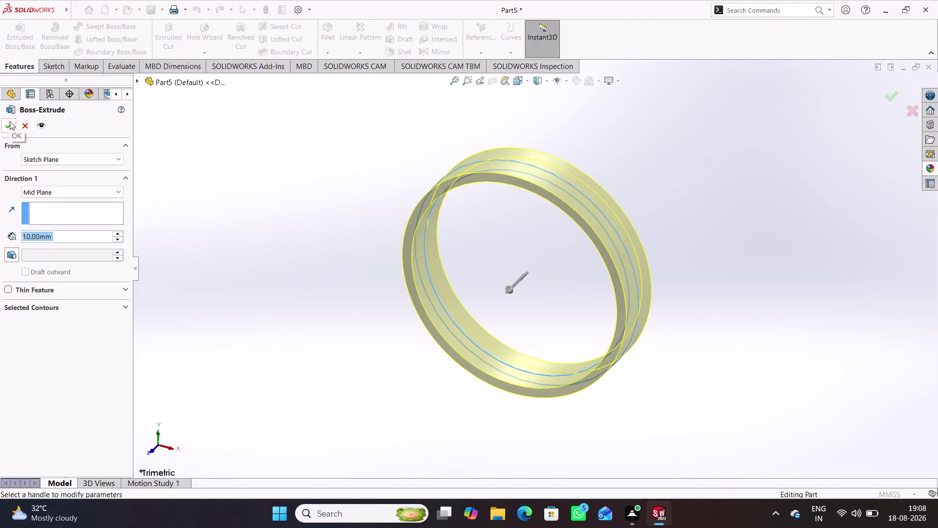
Confirm the ring's boss-extrusion and orbit to view the result.
key(3)
key(Return)
key(Return)
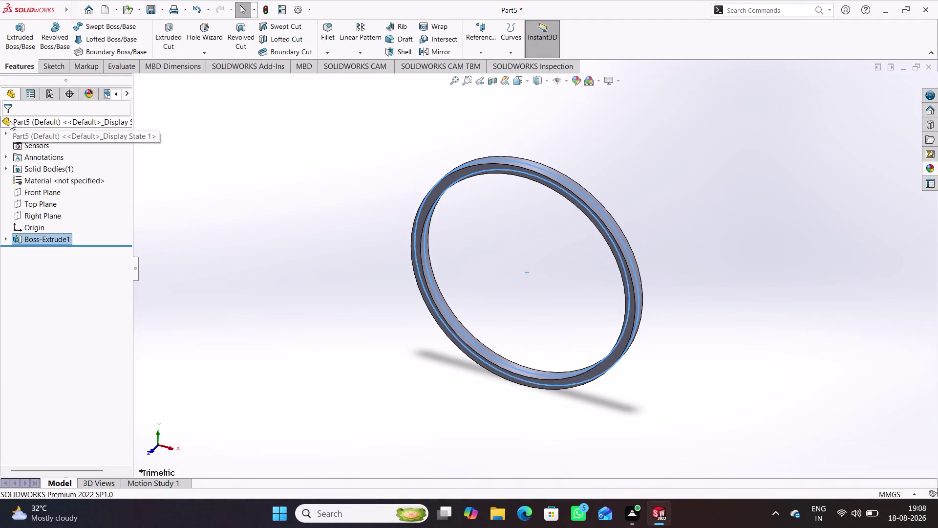
click(292, 178)
middle_drag(326, 232, 479, 195)
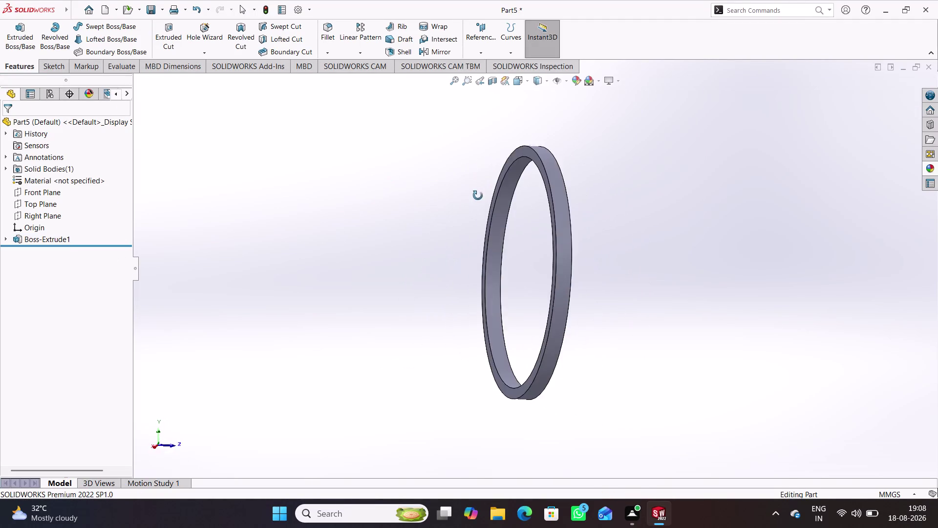
middle_drag(478, 195, 425, 220)
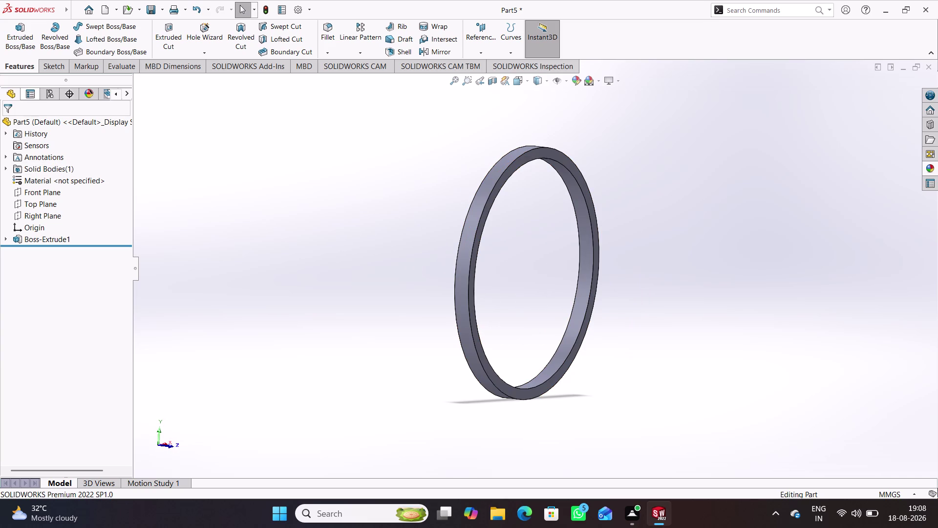
Assign Plain Carbon Steel from the Steel library as the ring's material.
click(43, 180)
right_click(48, 182)
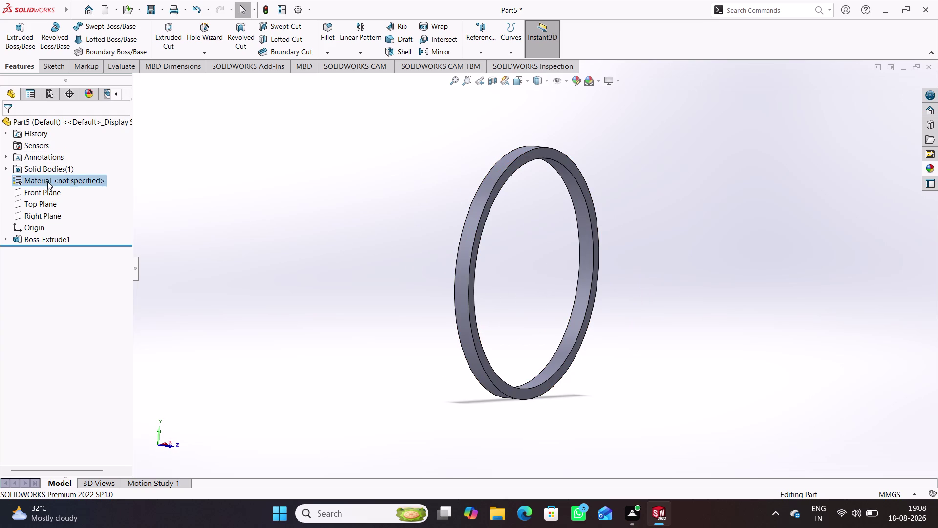
click(82, 187)
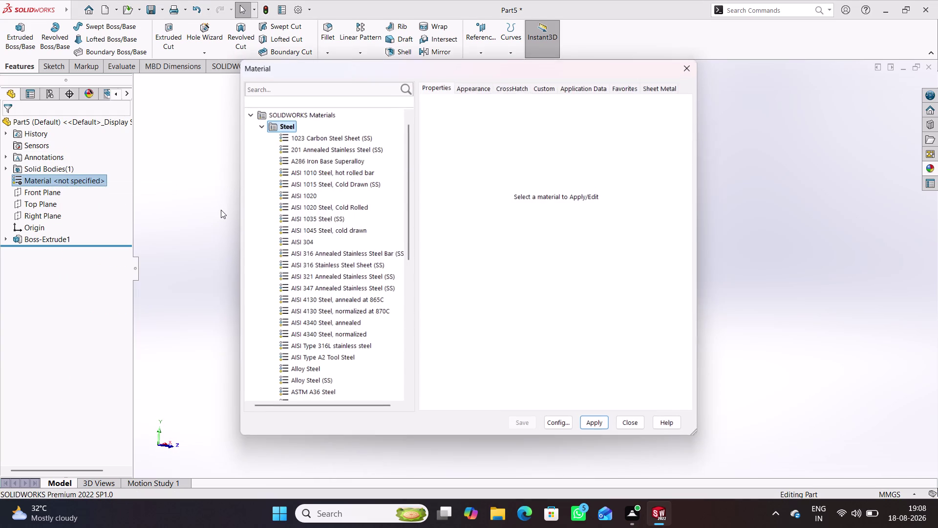
scroll(down, 3)
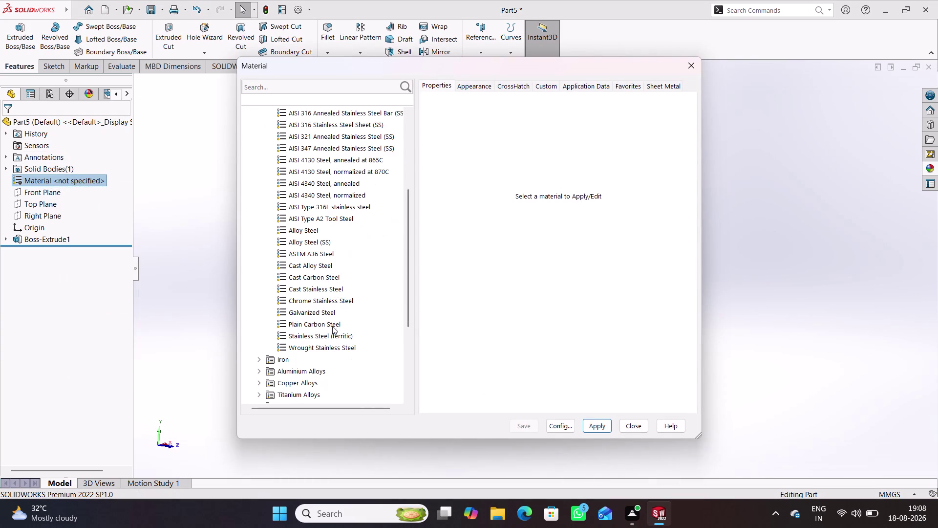
click(331, 325)
click(601, 428)
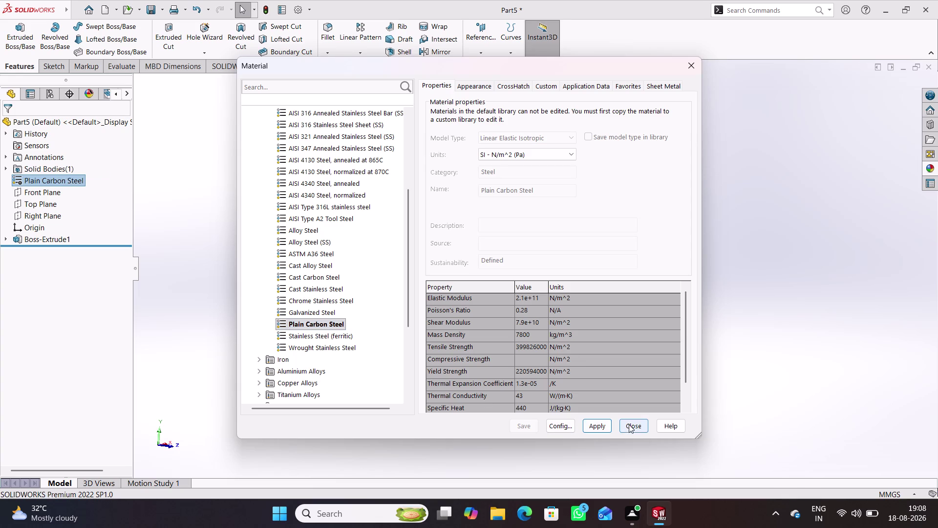
click(629, 424)
middle_drag(579, 404, 410, 348)
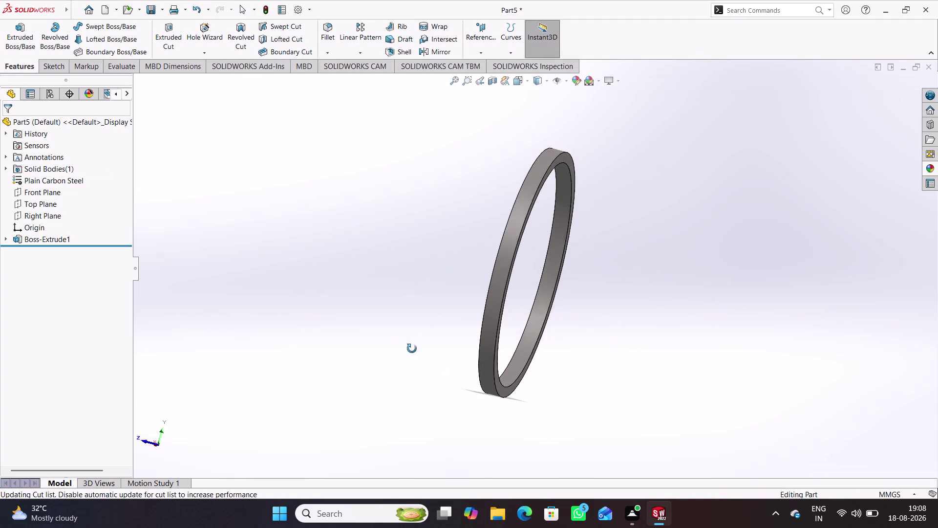
middle_drag(410, 348, 414, 349)
click(581, 85)
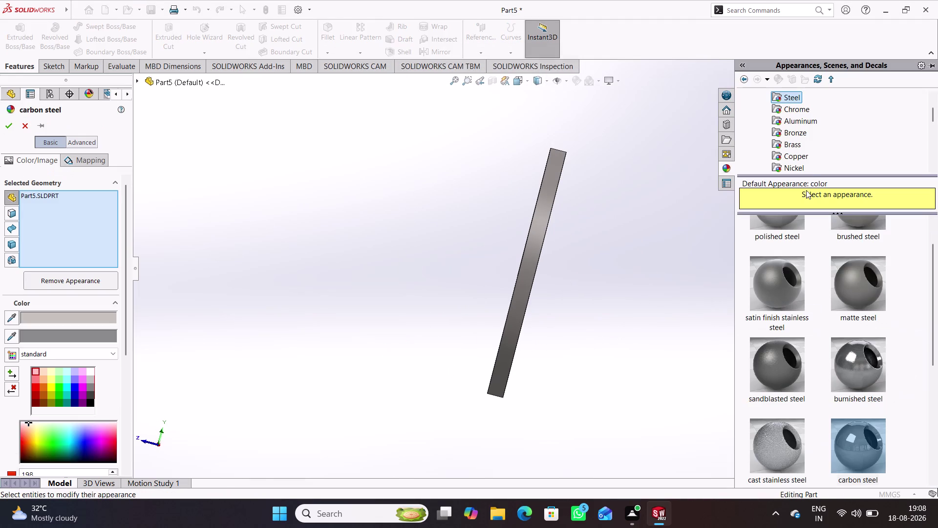
Drag the polished nickel appearance from Metal > Nickel onto the ring and confirm it.
click(800, 163)
drag(778, 237, 777, 240)
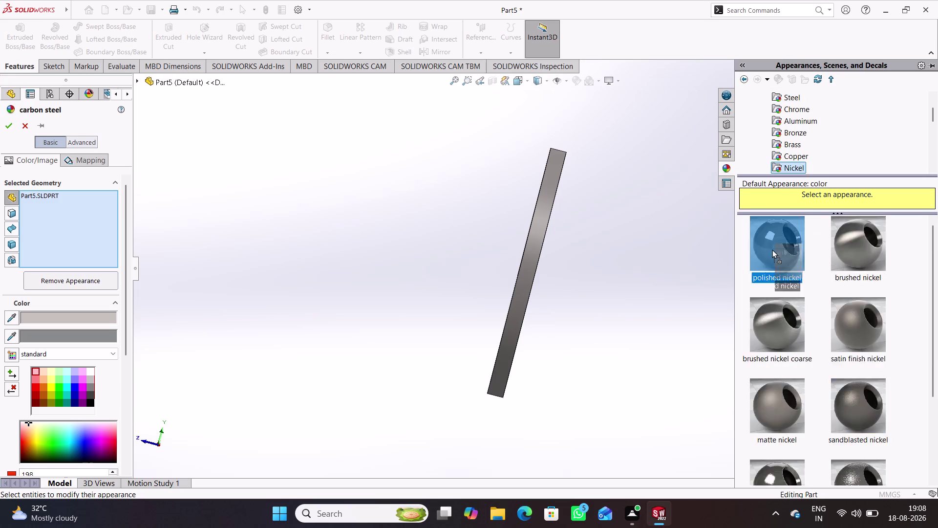
drag(778, 241, 556, 220)
middle_drag(587, 281, 501, 260)
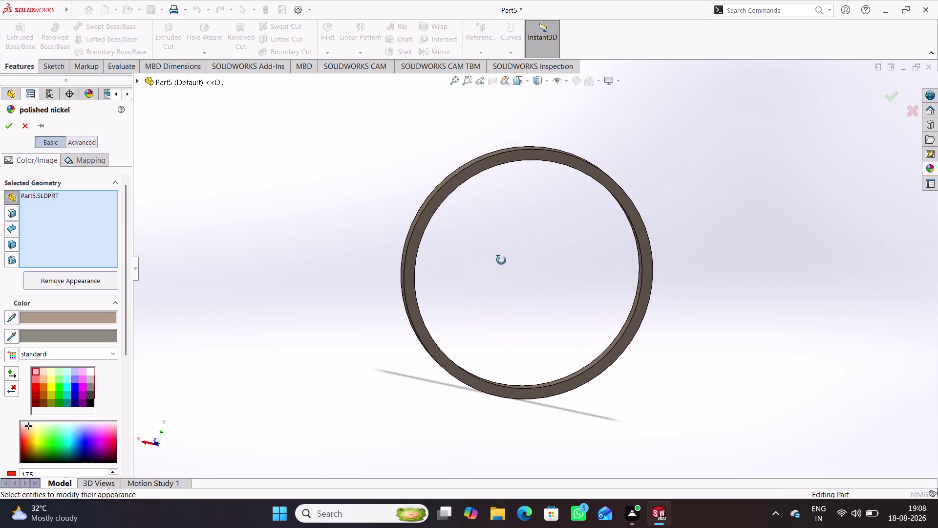
middle_drag(501, 260, 498, 267)
click(7, 129)
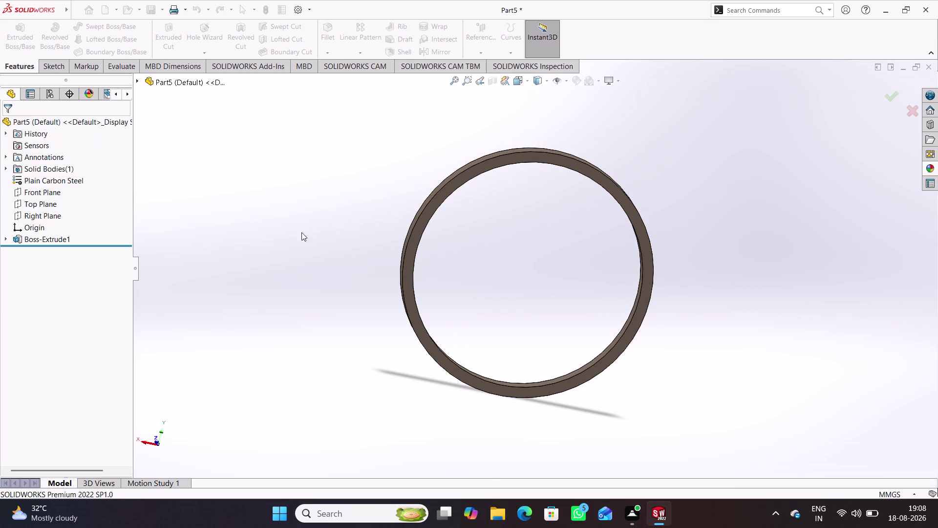
middle_drag(375, 286, 447, 346)
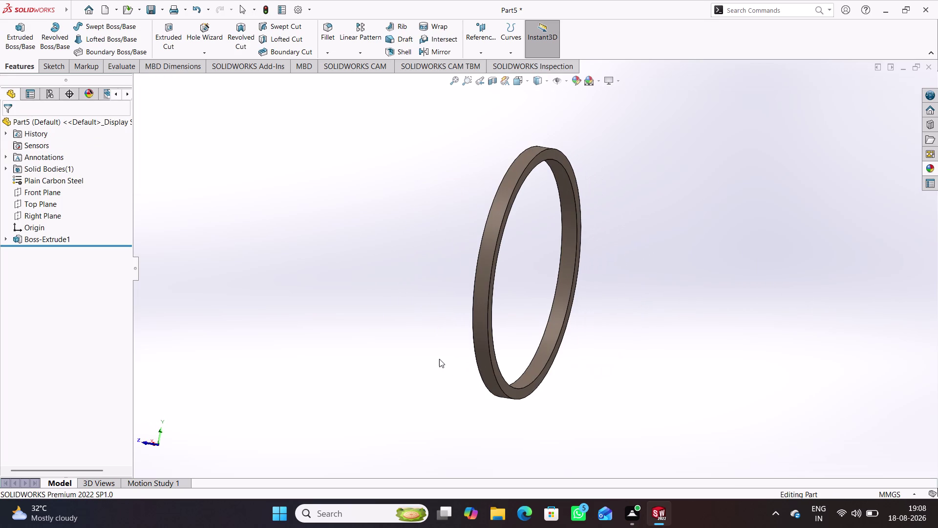
click(439, 359)
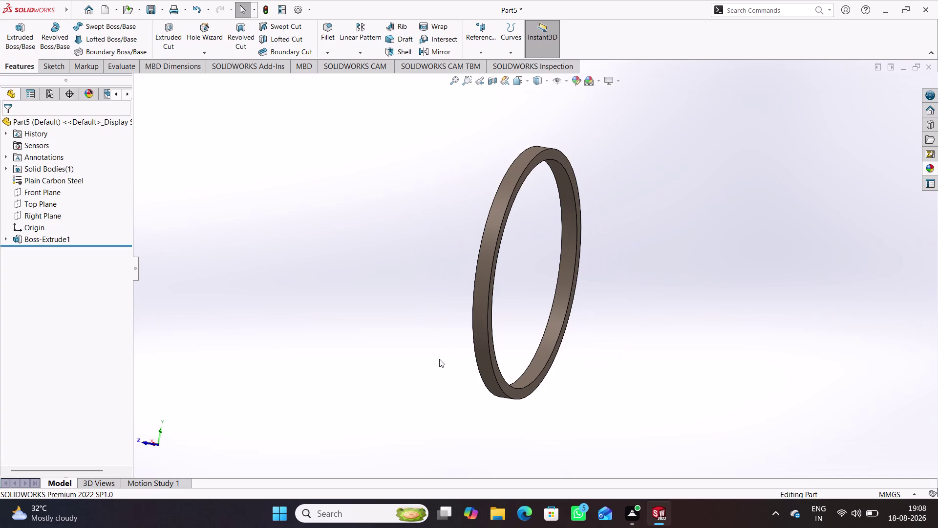
key(ctrl+s)
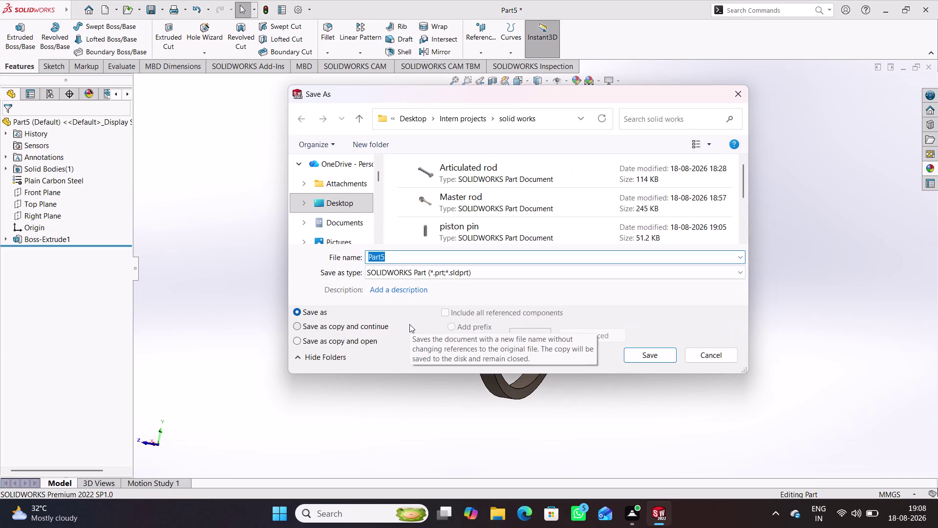
Save the ring as 'piston ring', then create a new Part document.
text(p)
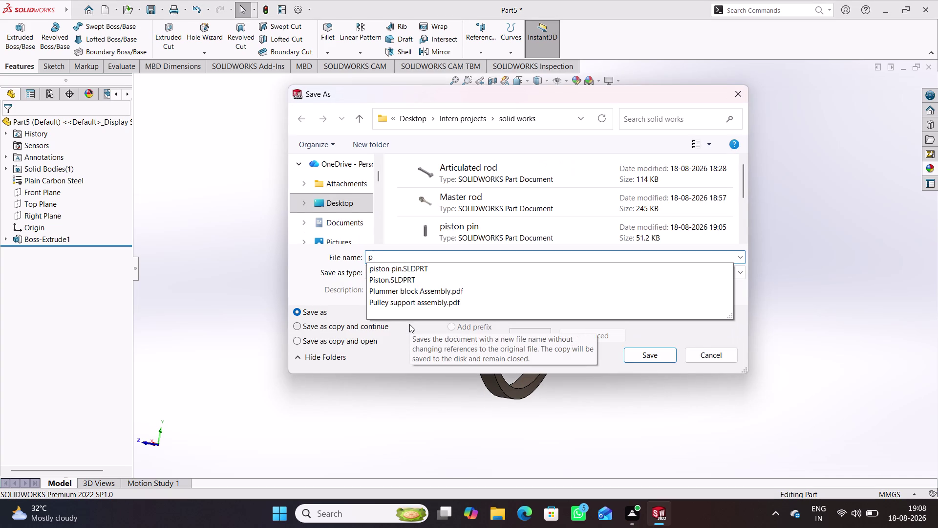
text(iston)
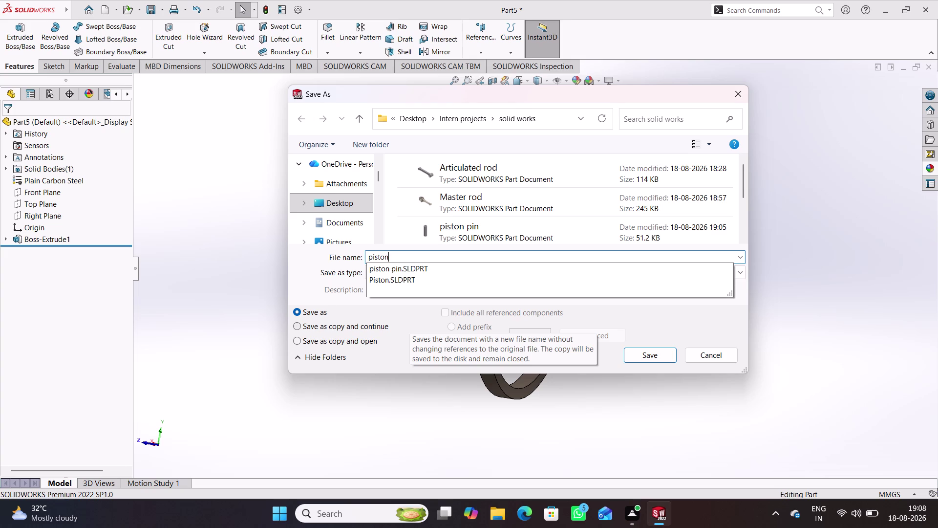
key(space)
text(ring)
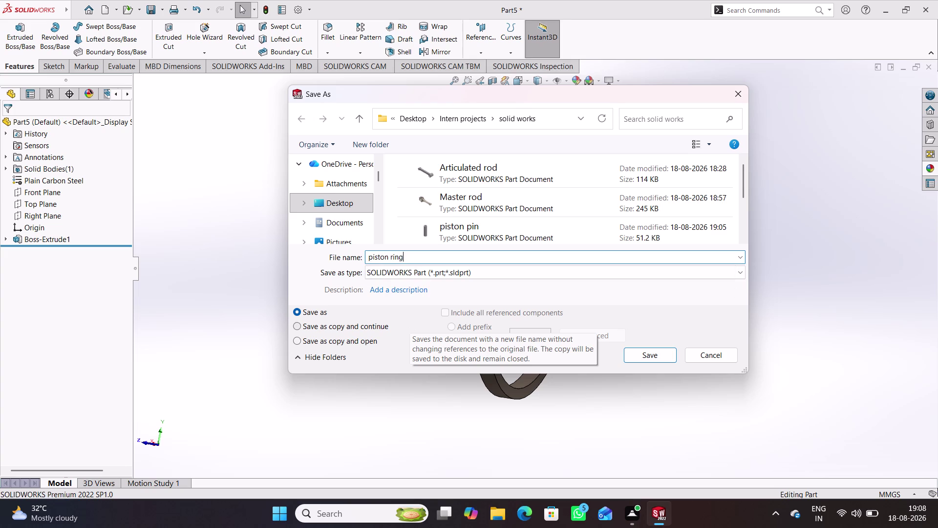
key(Return)
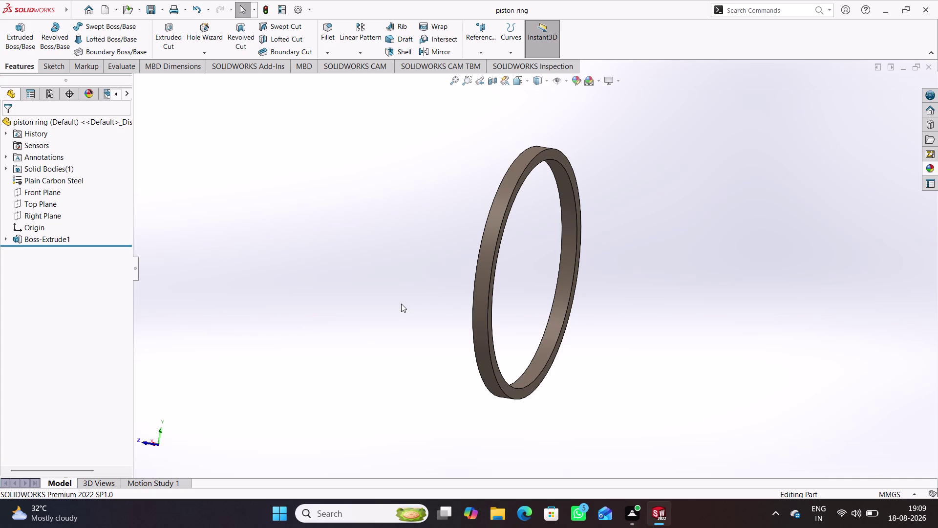
key(ctrl+n)
key(Return)
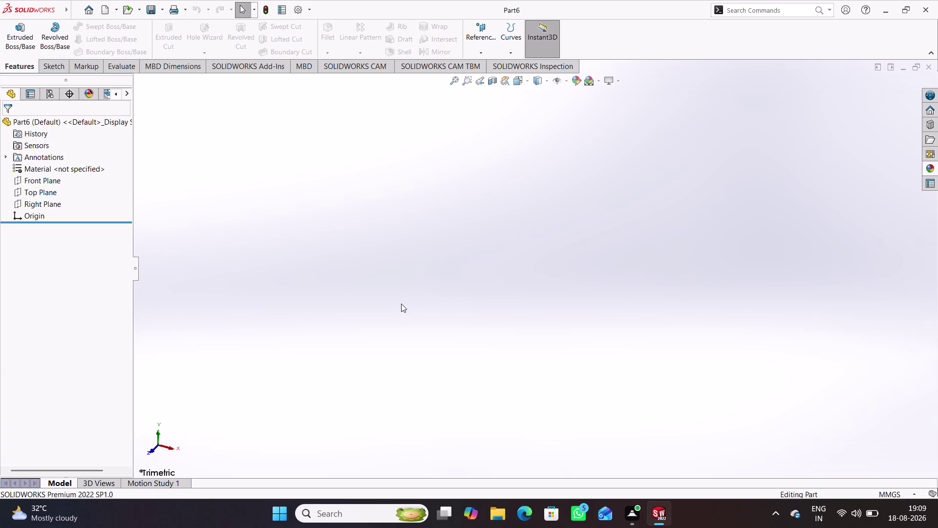
Sketch on the Front Plane and draw a vertical centerline up from the origin.
click(58, 179)
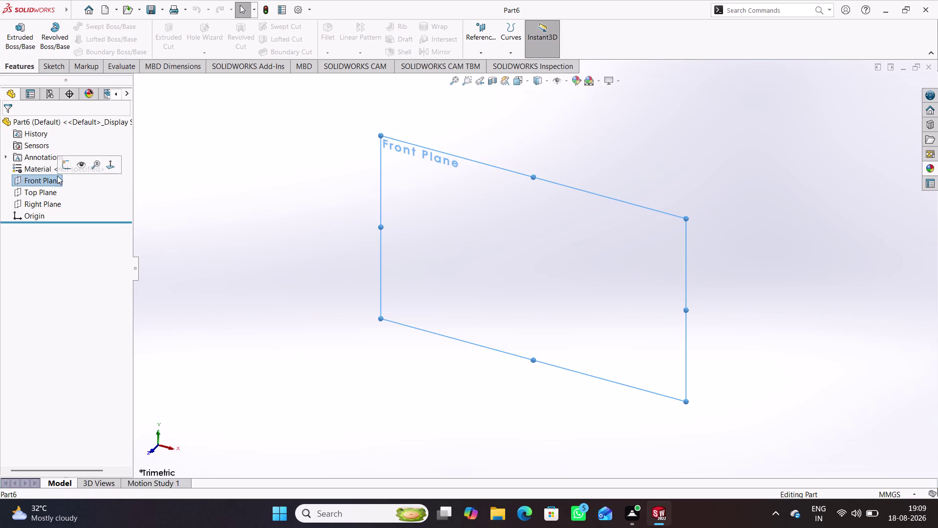
click(65, 166)
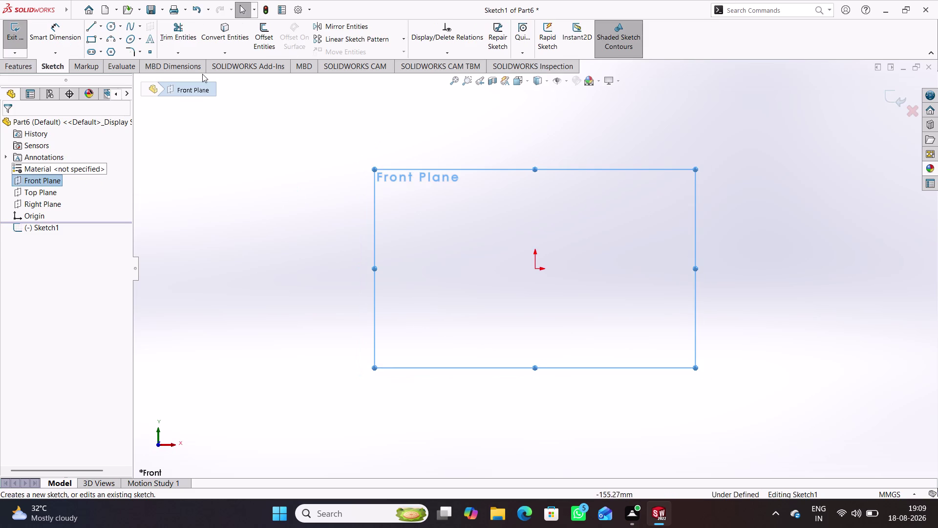
click(99, 27)
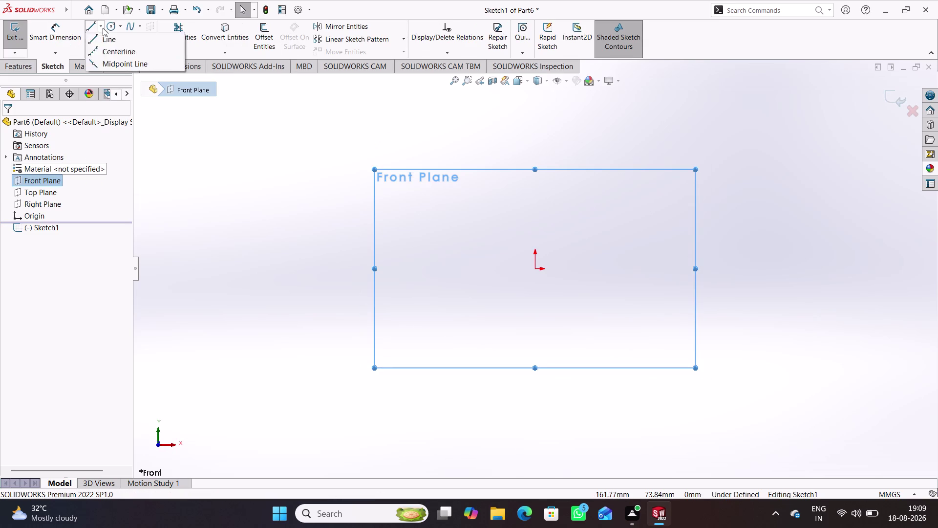
click(110, 52)
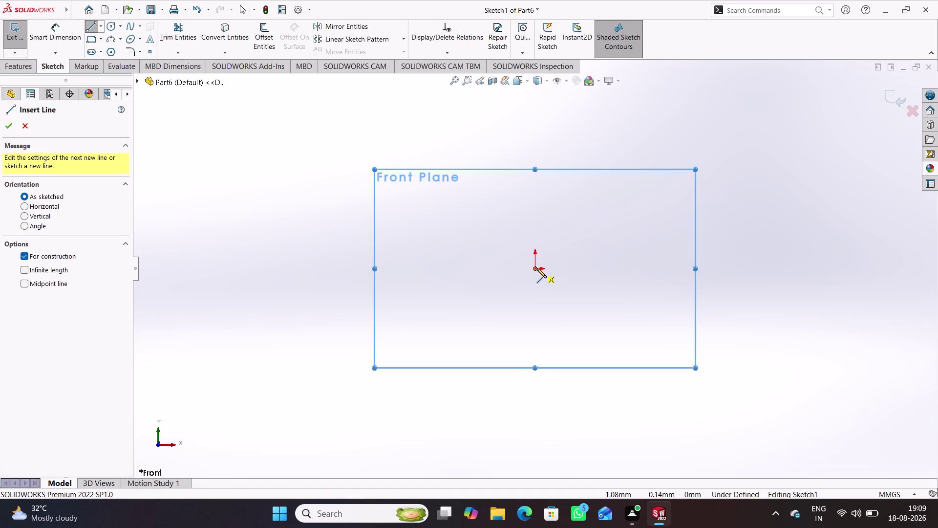
click(537, 268)
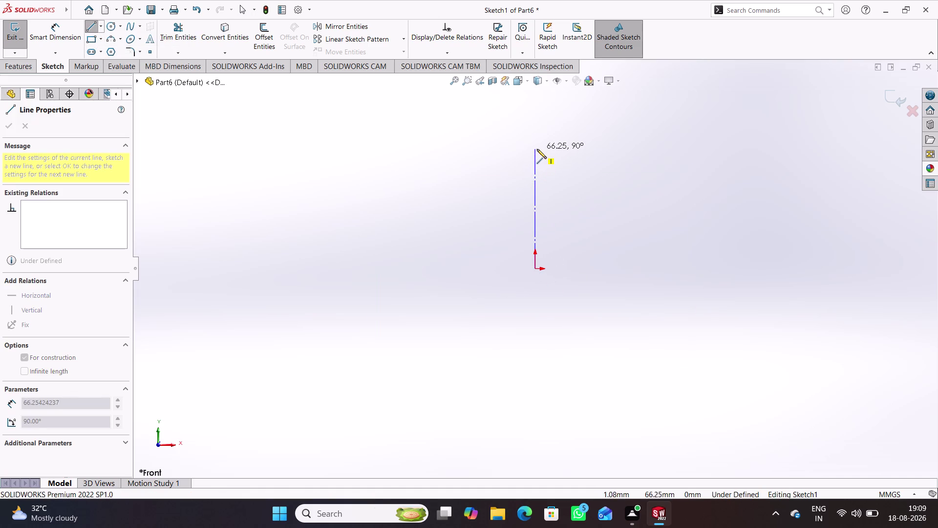
click(537, 149)
right_click(458, 200)
click(490, 208)
Decline the low-memory warning with No and reselect the Line tool options.
click(232, 148)
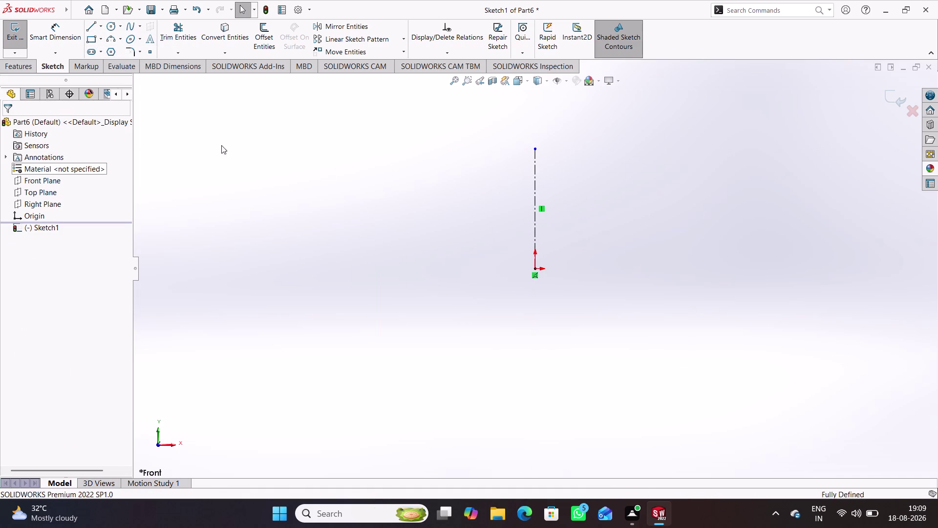
click(90, 28)
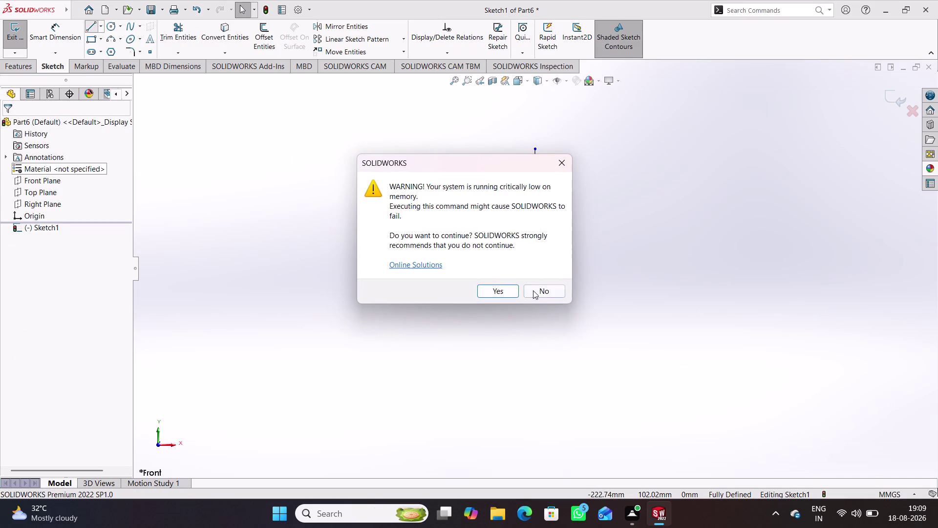
click(516, 290)
click(536, 267)
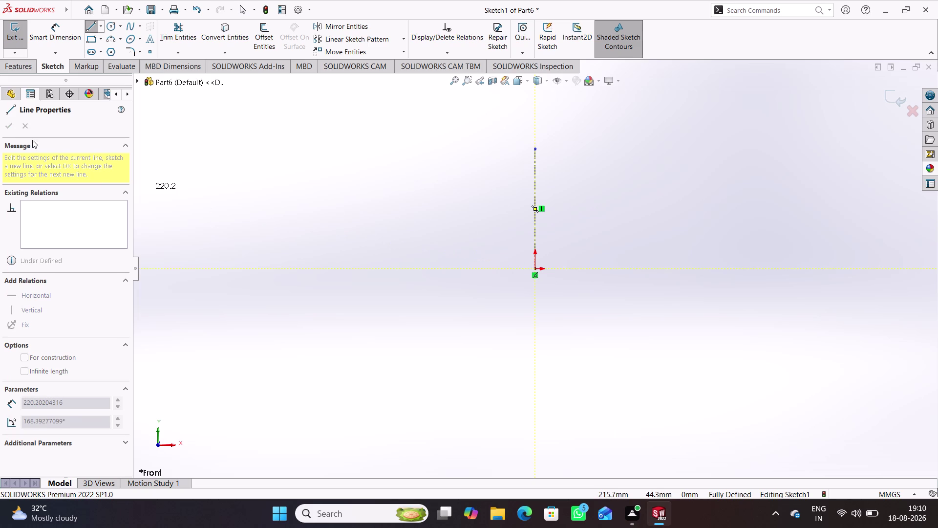
click(96, 27)
click(181, 133)
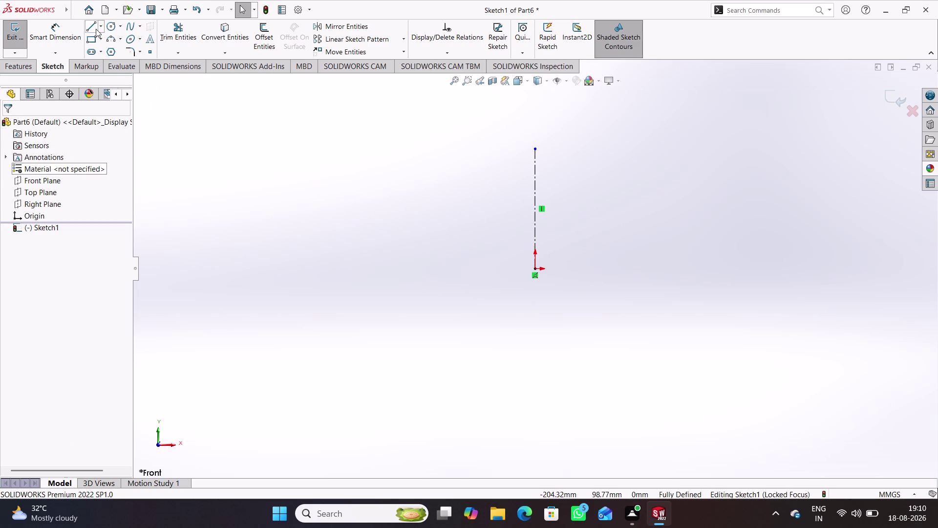
click(95, 29)
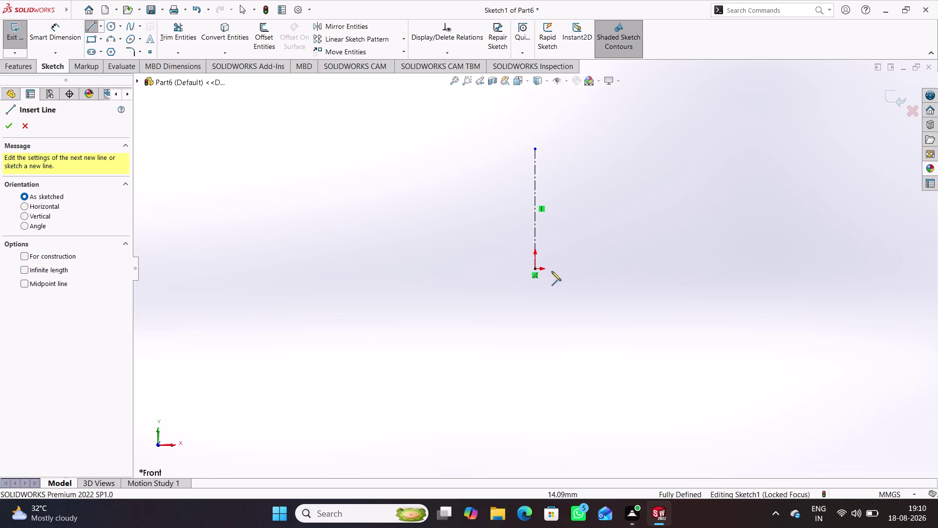
Draw a base line from the origin, a vertical side and a short ledge.
click(536, 270)
click(637, 270)
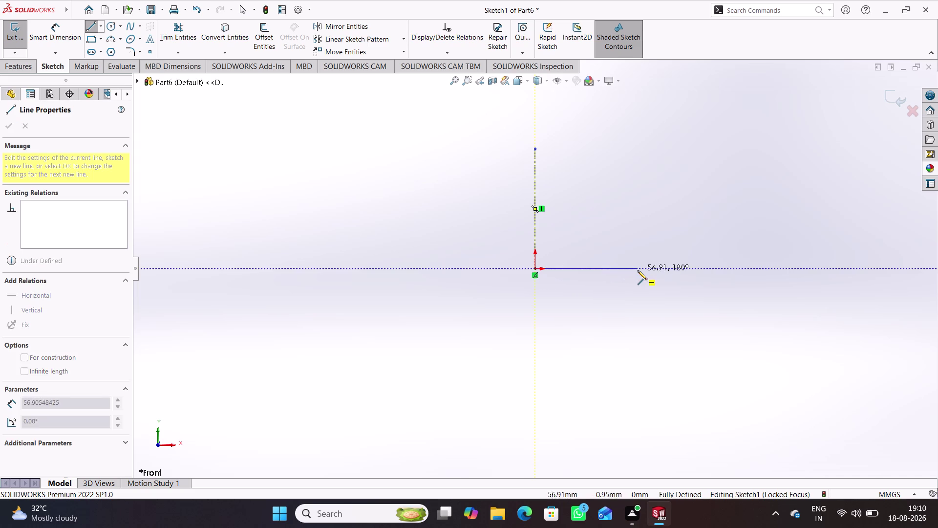
click(639, 181)
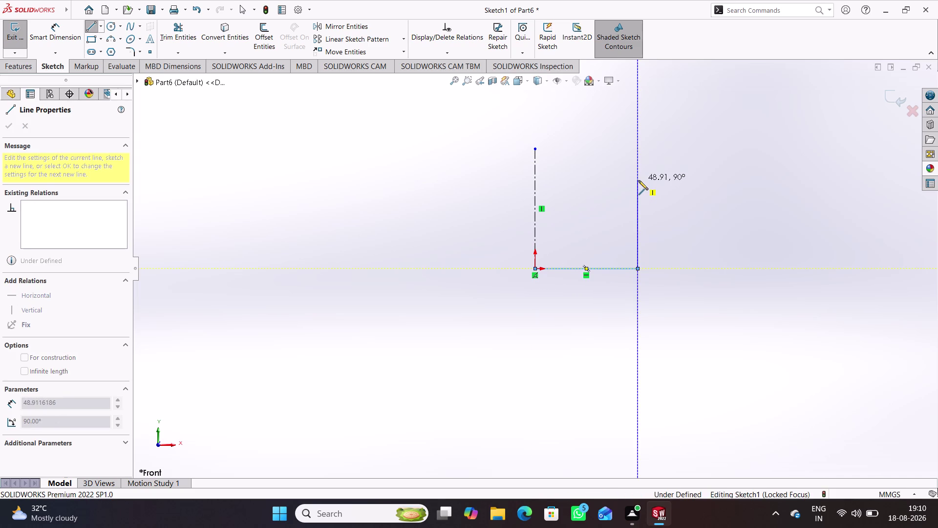
click(667, 178)
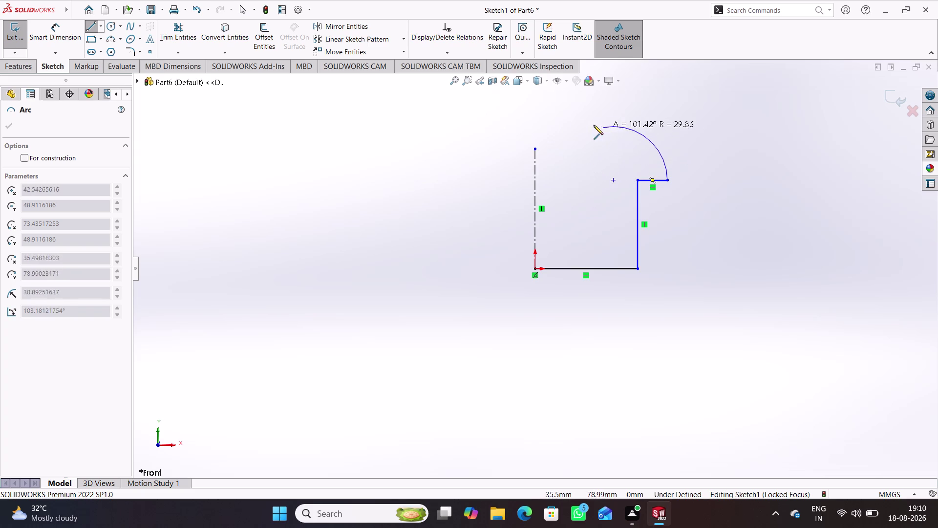
Add an arc ending on the centerline and drag its endpoint to resize it.
click(535, 147)
right_click(464, 137)
click(500, 147)
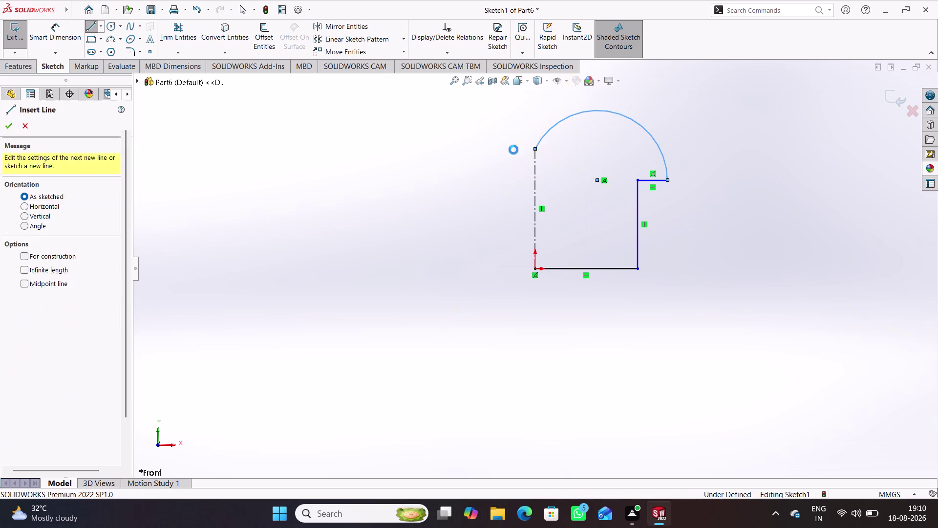
drag(533, 151, 533, 143)
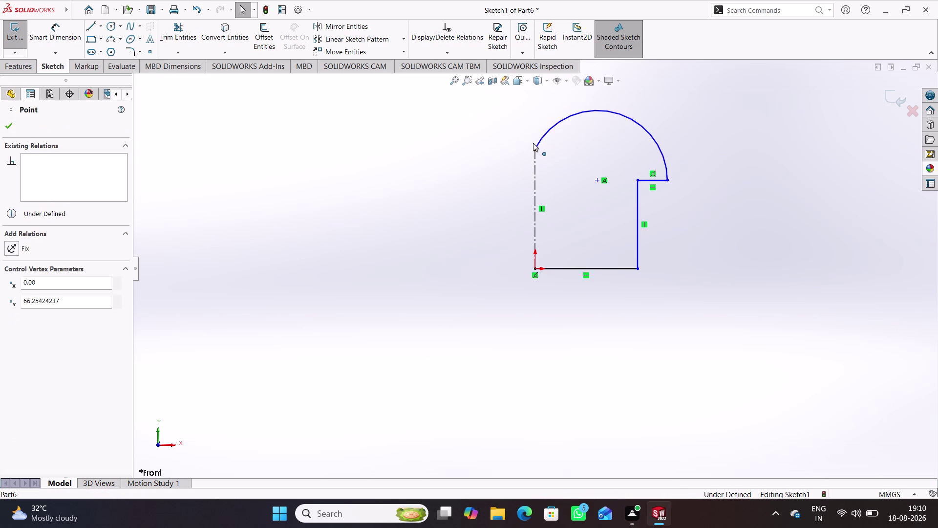
drag(533, 144, 552, 106)
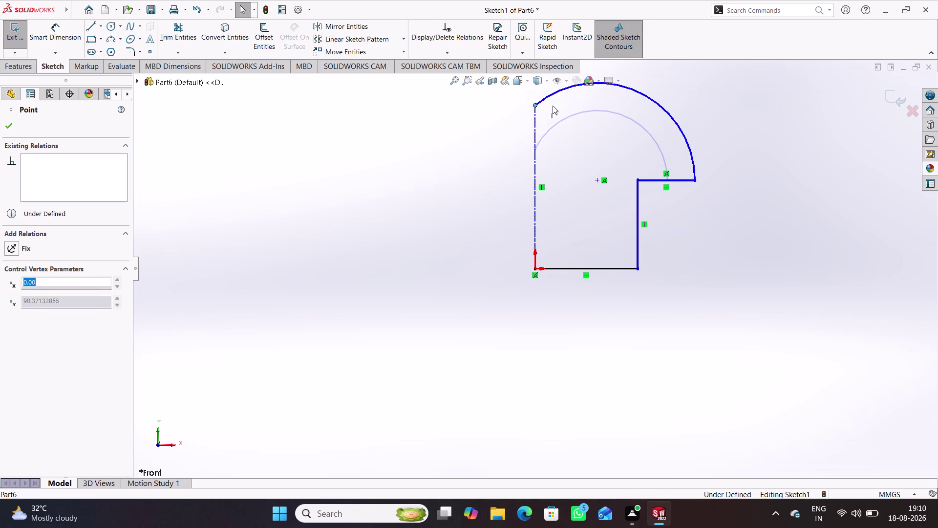
click(618, 121)
drag(643, 95, 643, 105)
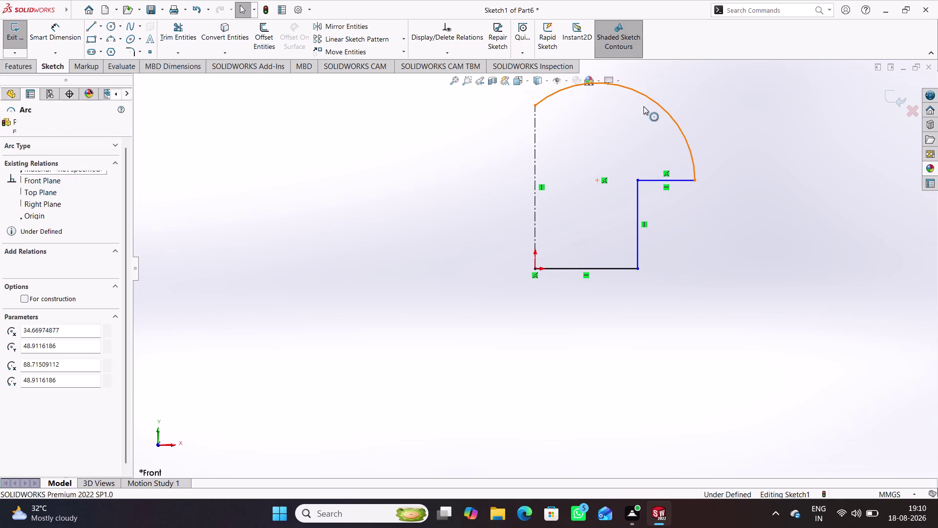
drag(643, 105, 678, 145)
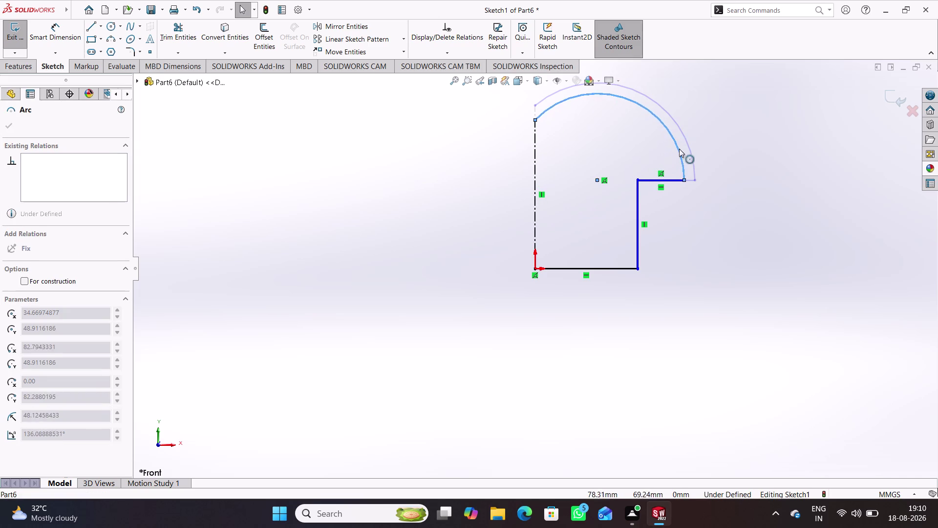
drag(677, 145, 693, 163)
click(708, 217)
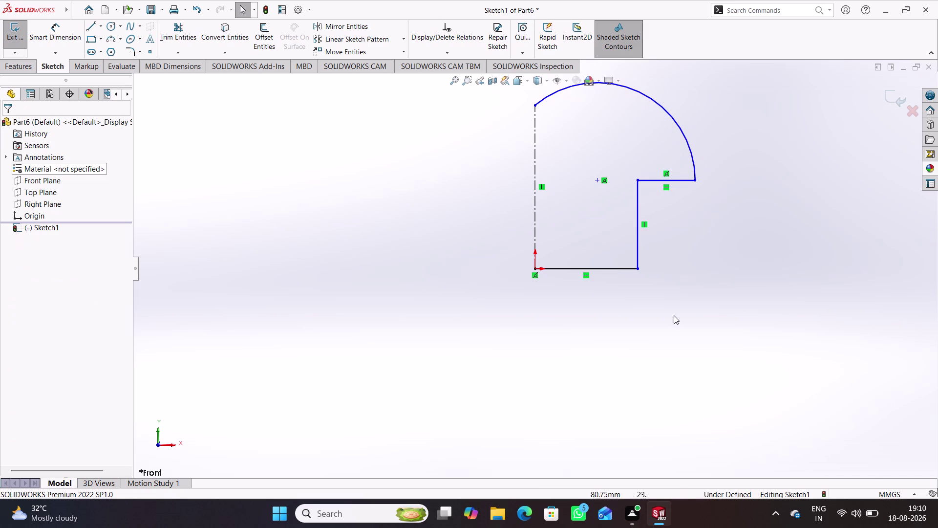
right_drag(669, 351, 658, 240)
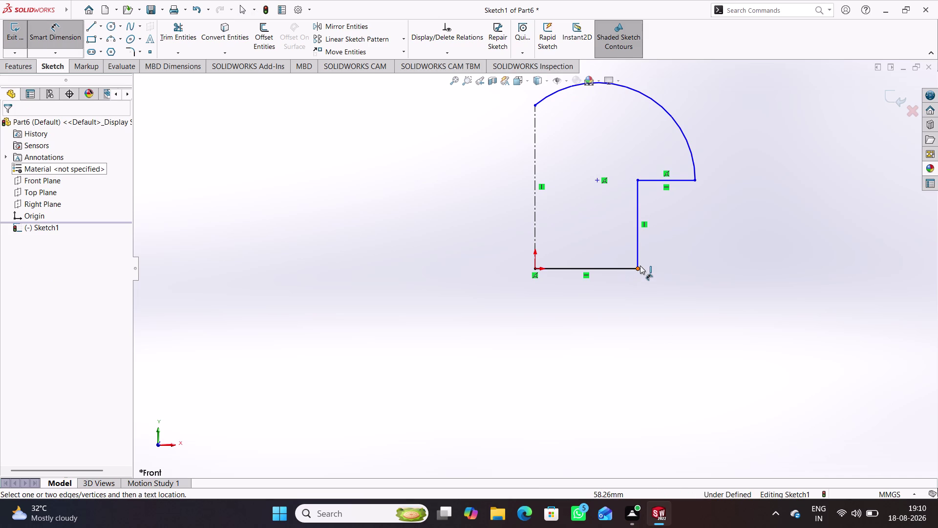
Smart-dimension the base line at 6.5 and the vertical side at 12.
click(640, 268)
click(536, 267)
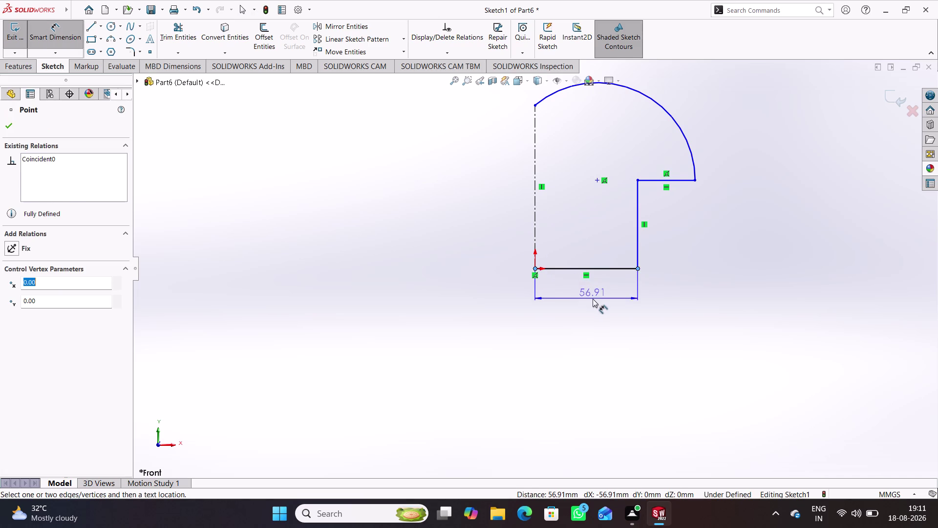
click(593, 300)
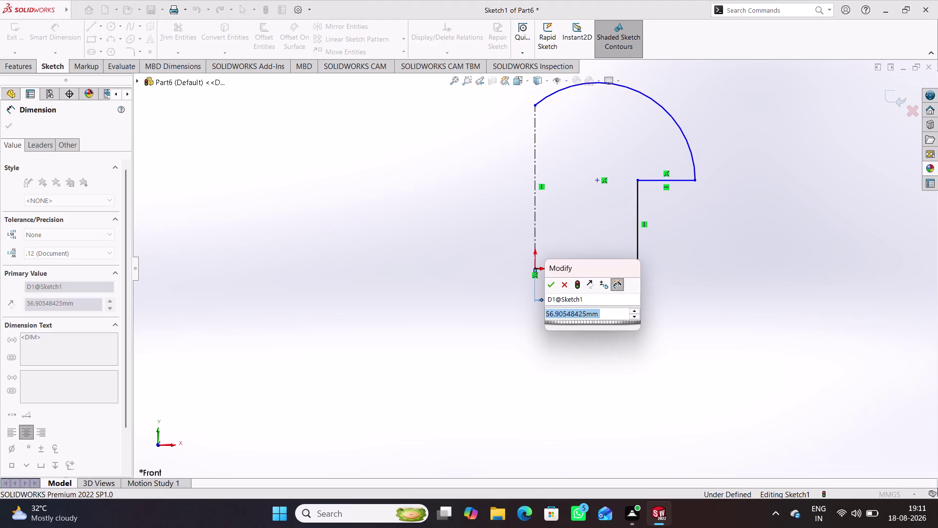
text(6.5)
key(Return)
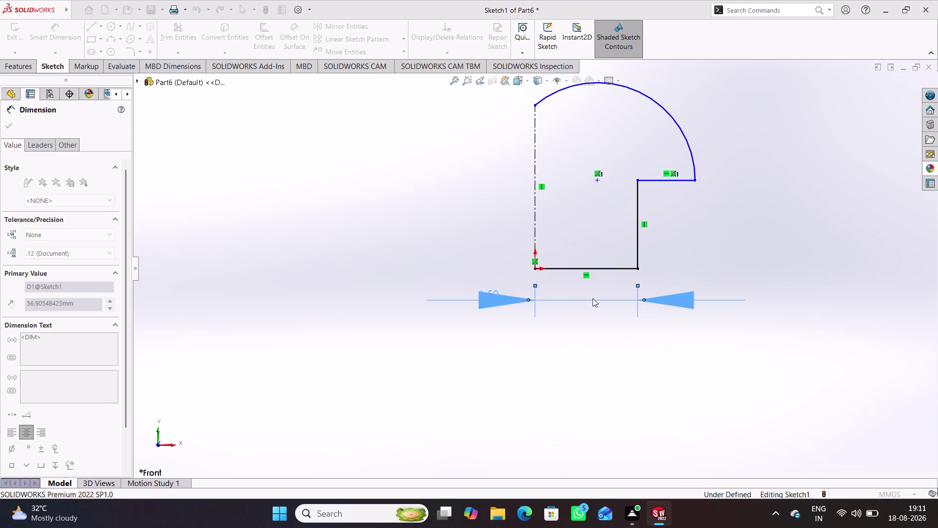
click(687, 276)
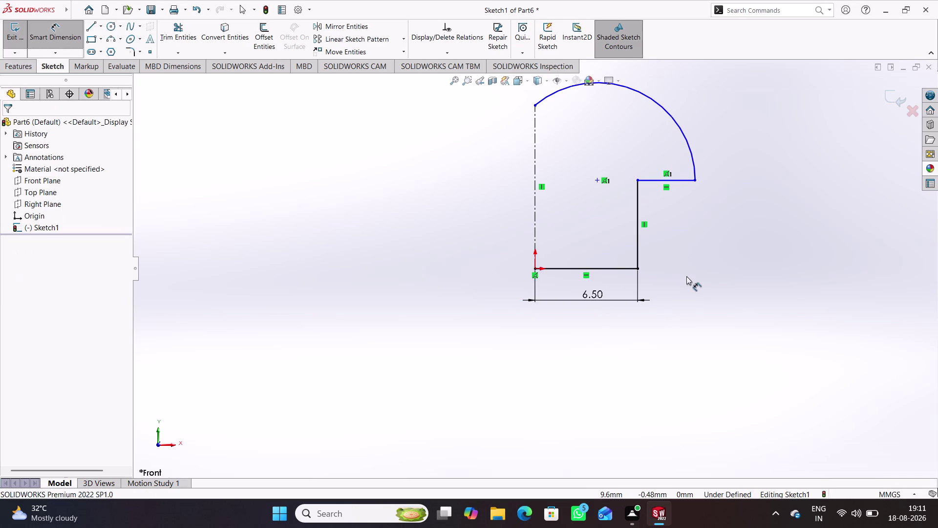
click(640, 240)
click(690, 234)
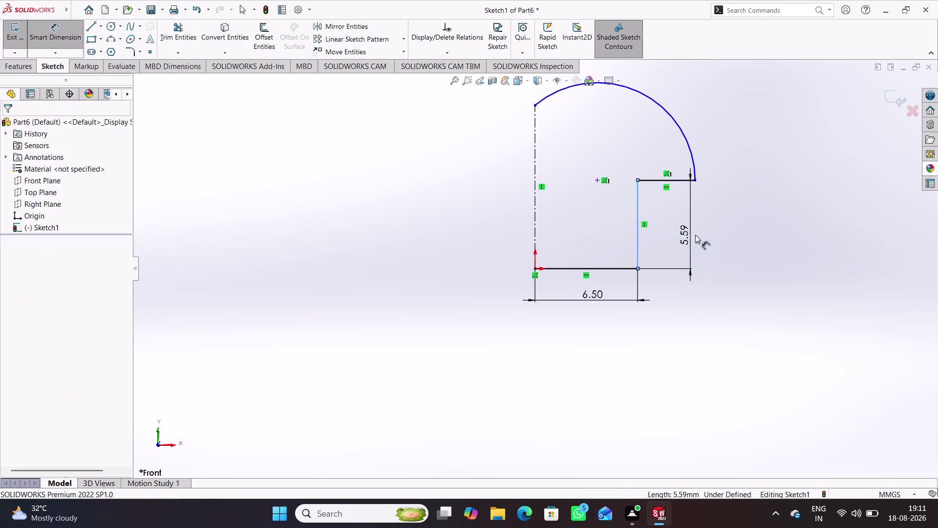
text(12)
key(Return)
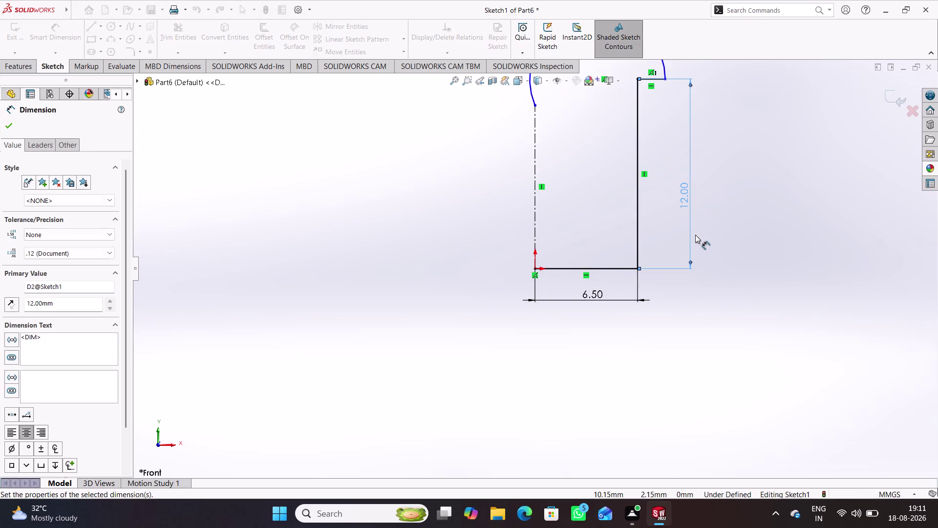
click(729, 228)
scroll(up, 3)
Drag the arc's end up the centerline to enlarge the arc.
scroll(up, 3)
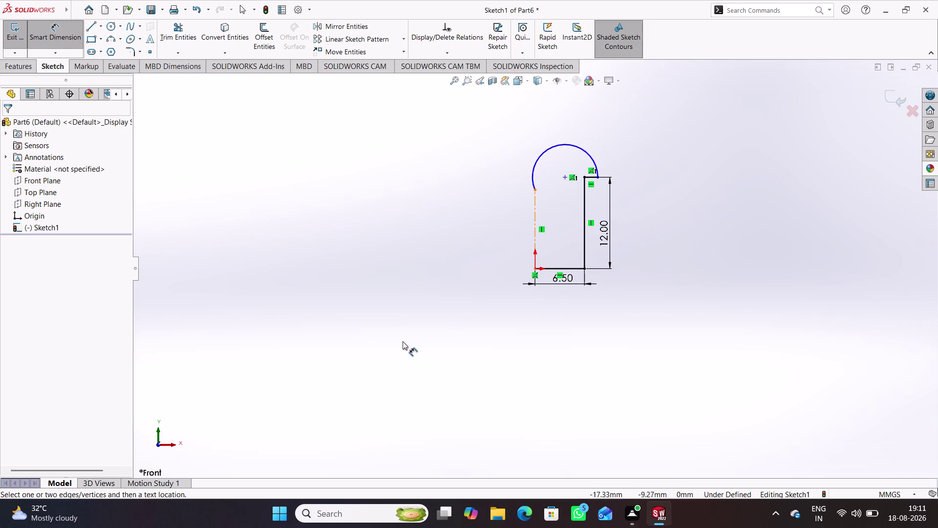
right_drag(402, 341, 411, 163)
drag(535, 190, 539, 143)
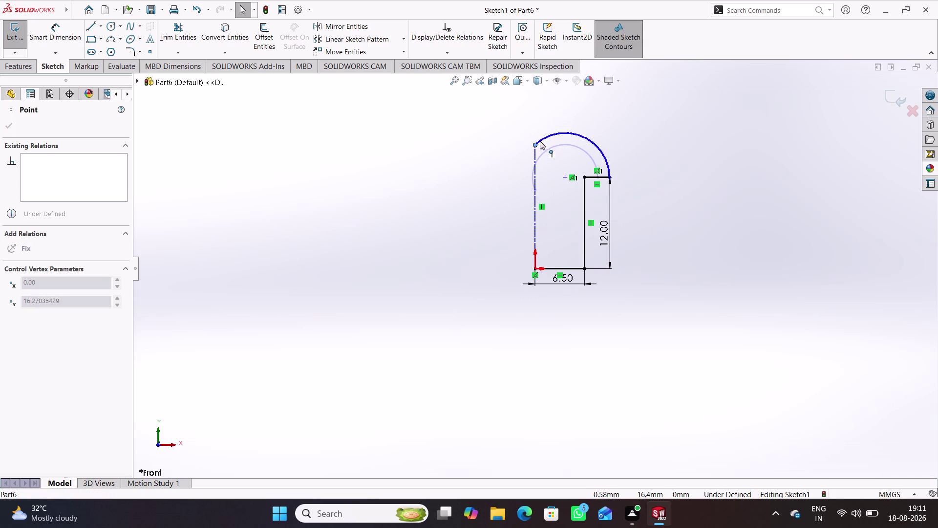
drag(540, 144, 565, 100)
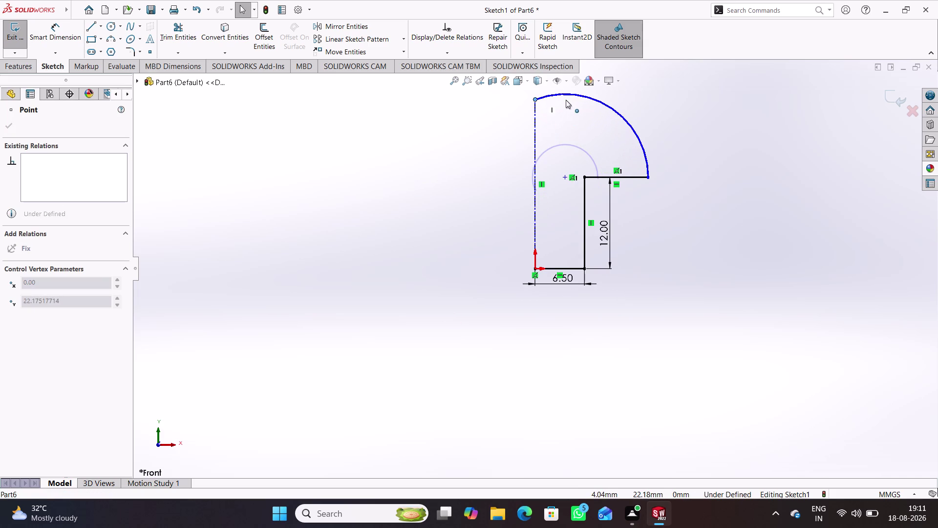
drag(565, 100, 586, 90)
click(685, 136)
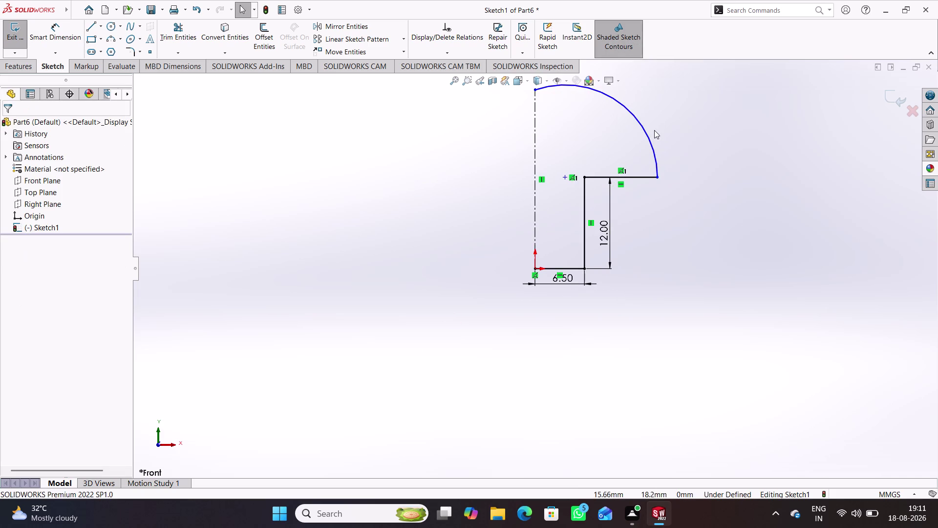
scroll(up, 3)
scroll(down, 3)
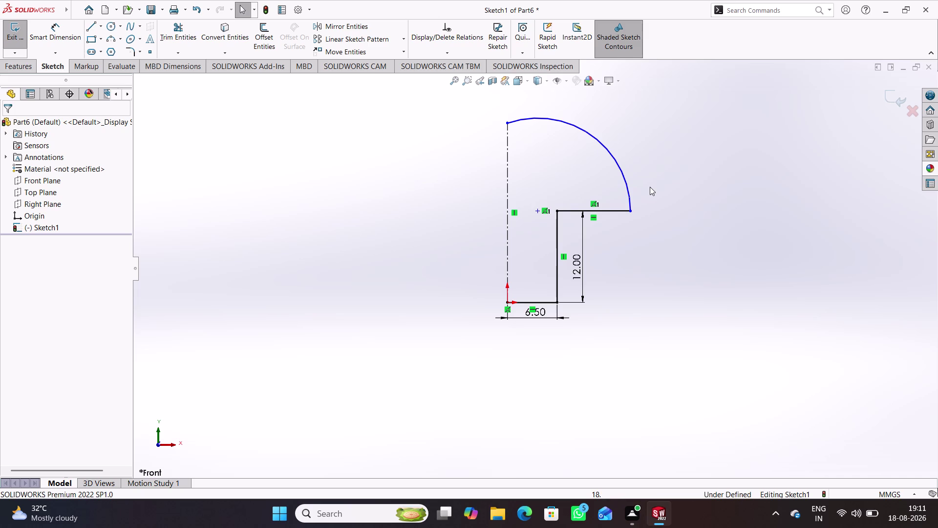
Delete the arc from the sketch using its shortcut menu.
right_click(629, 192)
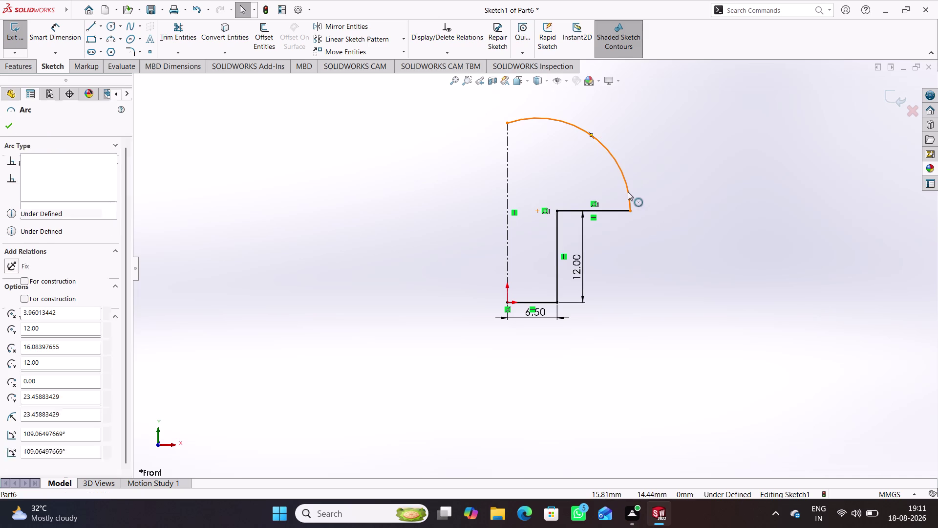
click(608, 250)
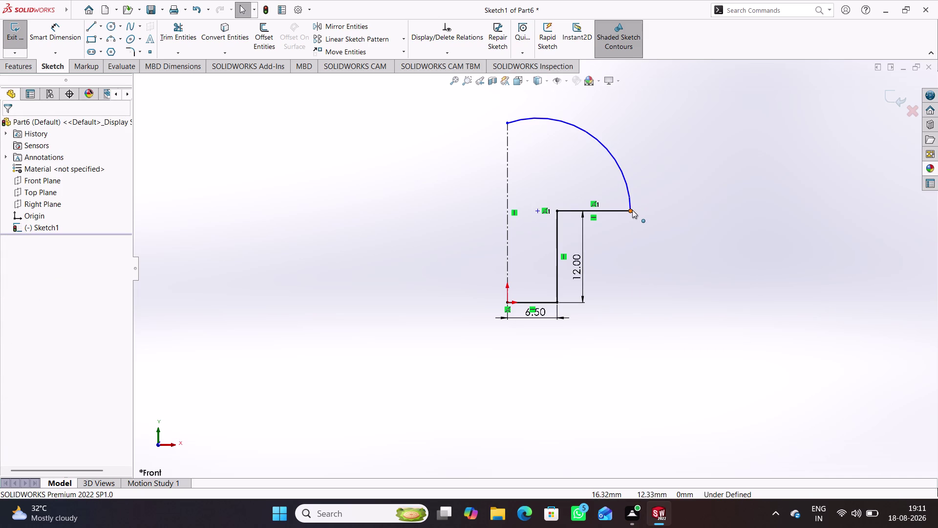
click(632, 209)
right_click(637, 228)
click(638, 188)
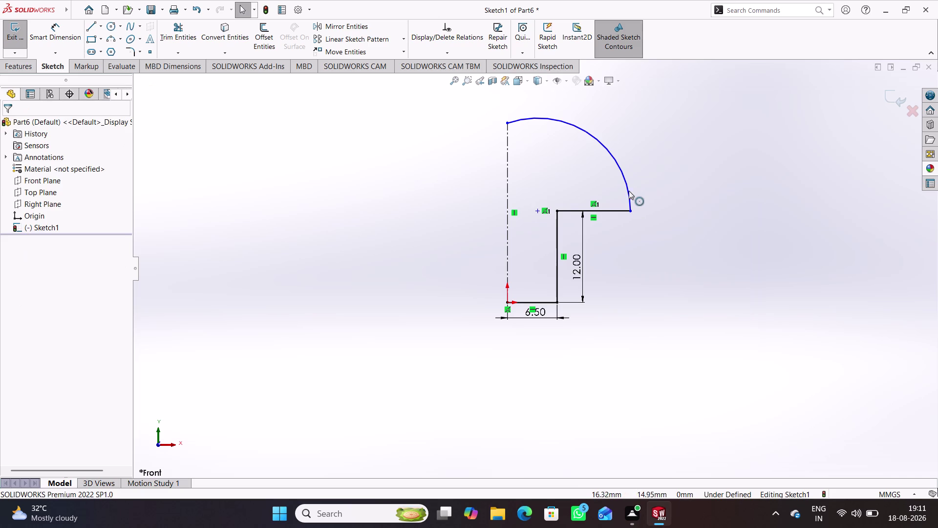
right_click(628, 191)
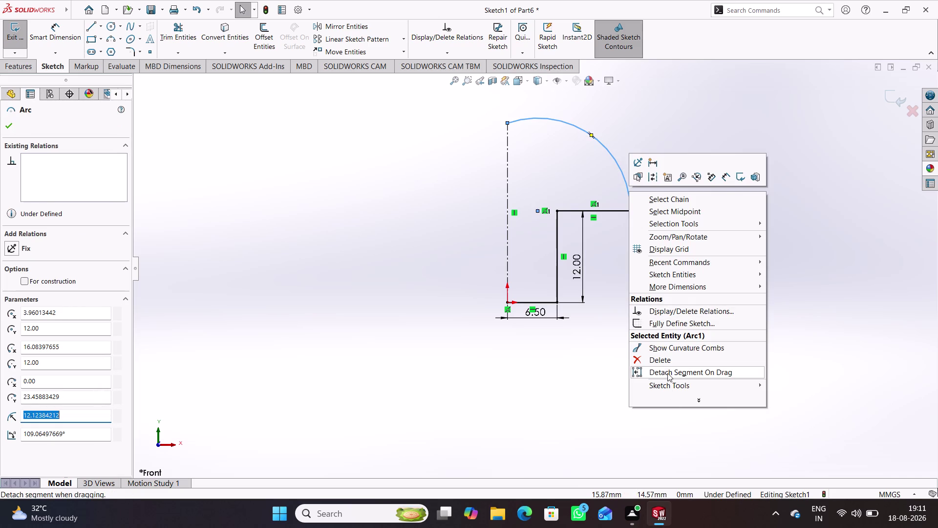
click(665, 360)
Draw a short vertical line up from the ledge and an arc ending on the centerline.
click(383, 282)
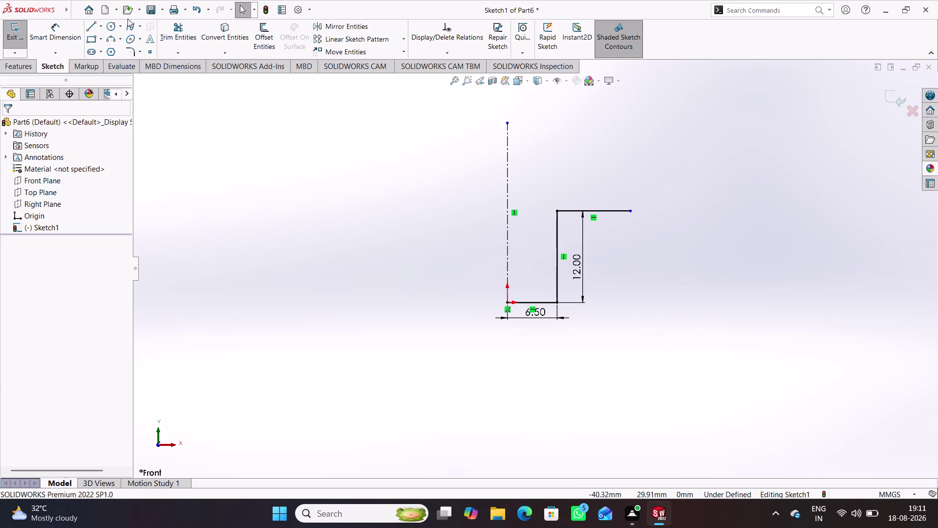
click(91, 26)
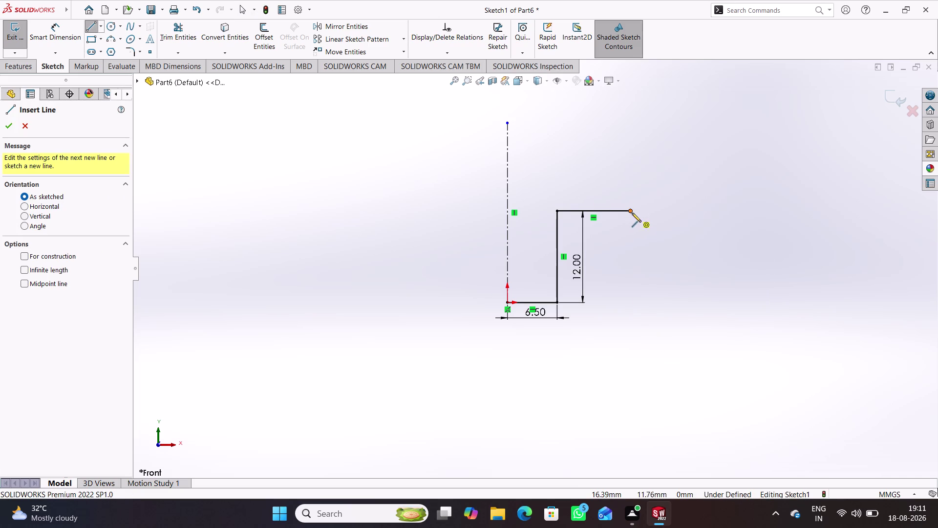
click(631, 211)
click(628, 186)
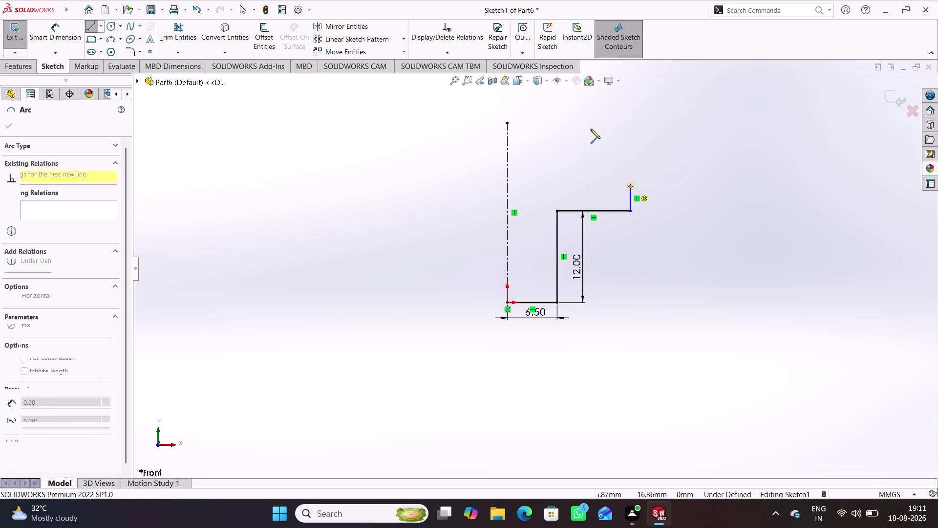
click(507, 122)
right_click(405, 161)
click(442, 169)
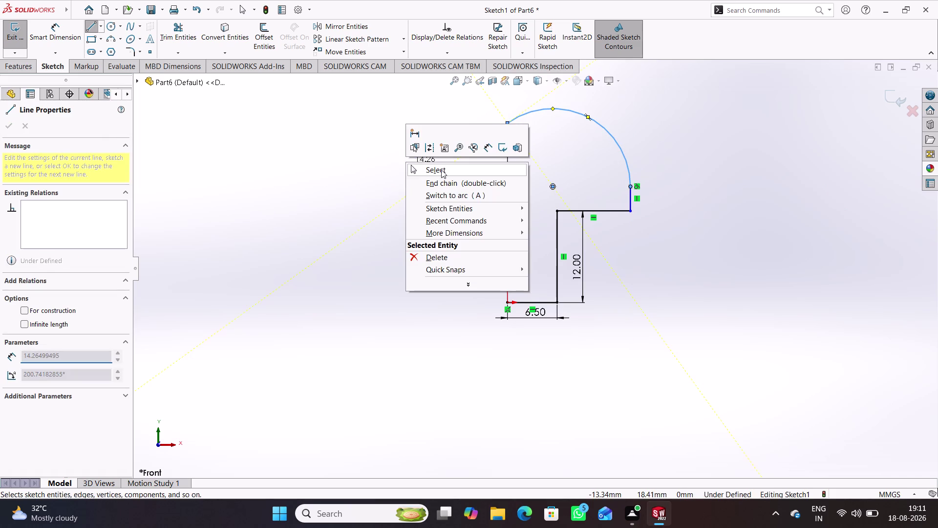
Drag the arc's upper endpoint higher along the centerline.
click(454, 205)
drag(508, 122, 509, 113)
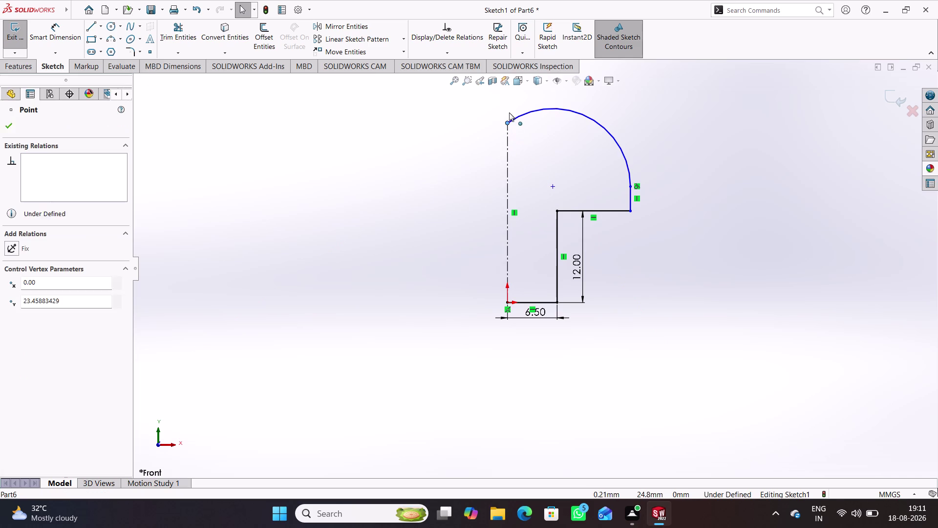
drag(509, 112, 519, 102)
click(437, 173)
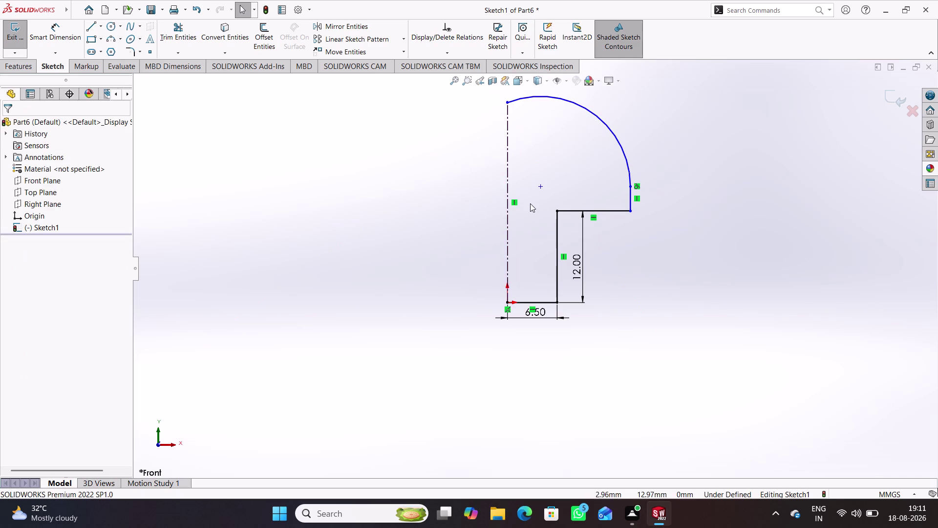
Dimension the short vertical step above the ledge at 3 mm.
right_drag(687, 330, 656, 143)
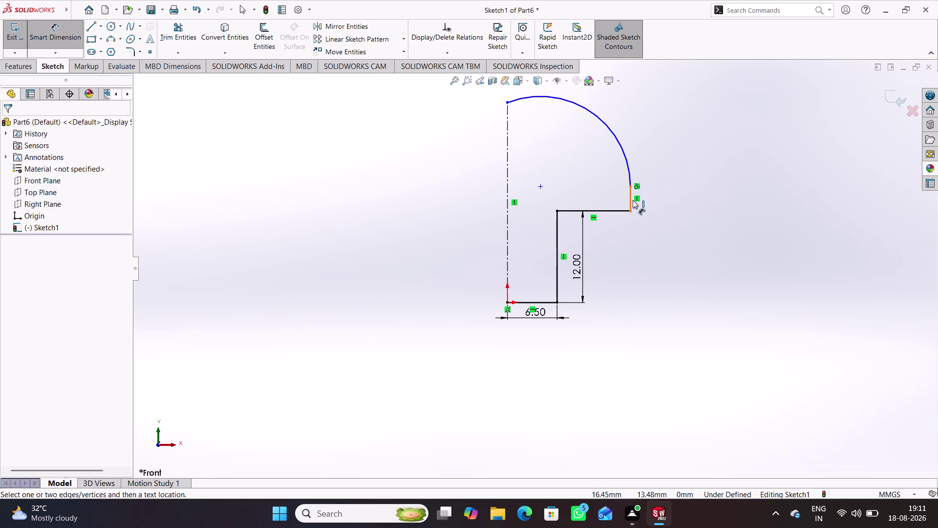
click(630, 200)
click(671, 213)
right_drag(681, 275, 675, 180)
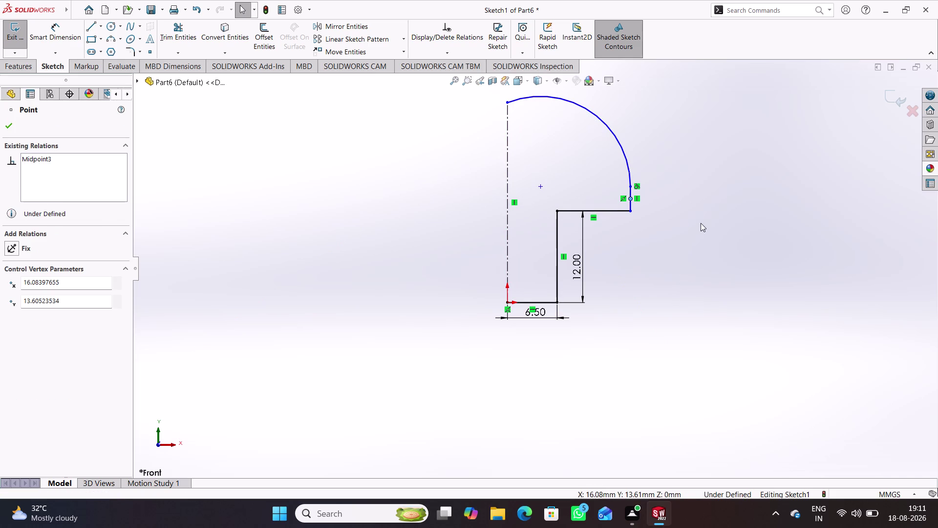
click(667, 226)
right_drag(678, 258, 667, 170)
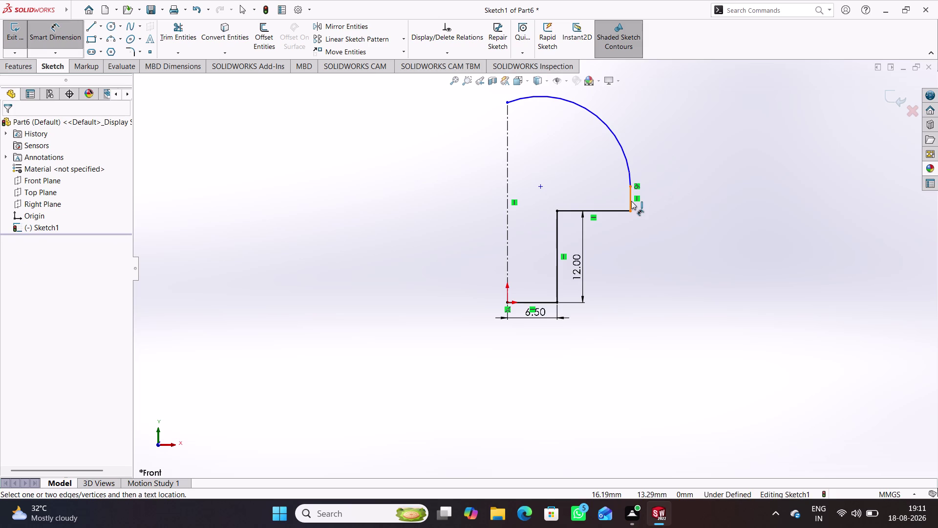
drag(632, 201, 635, 200)
click(670, 196)
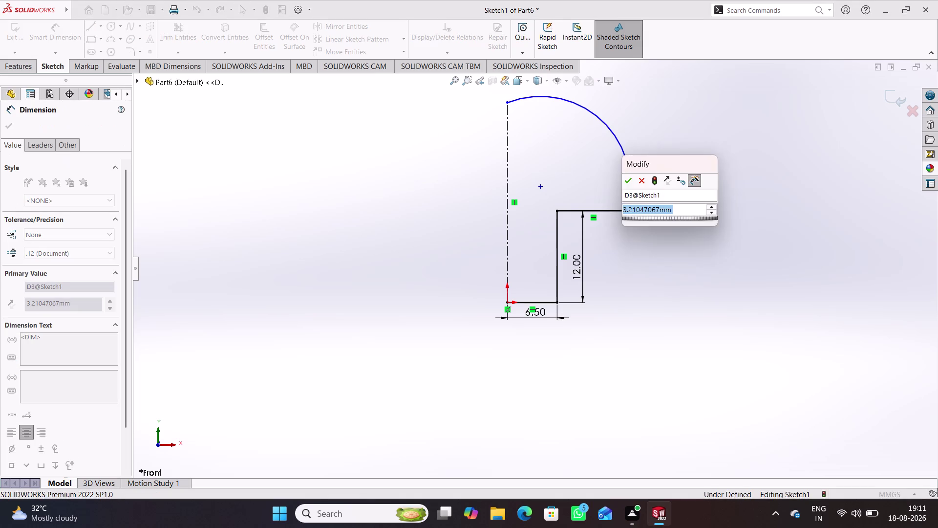
key(3)
key(Return)
click(760, 204)
right_drag(723, 314, 710, 152)
click(628, 189)
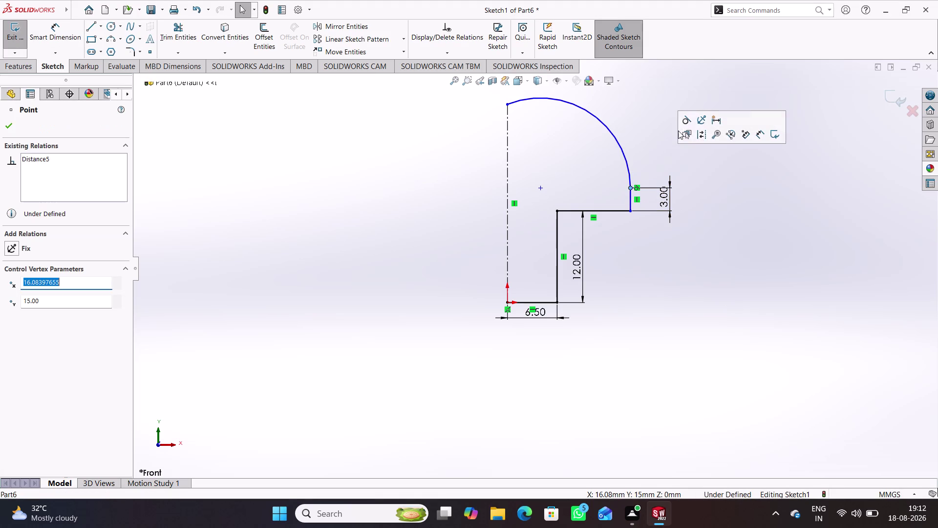
click(687, 121)
click(703, 189)
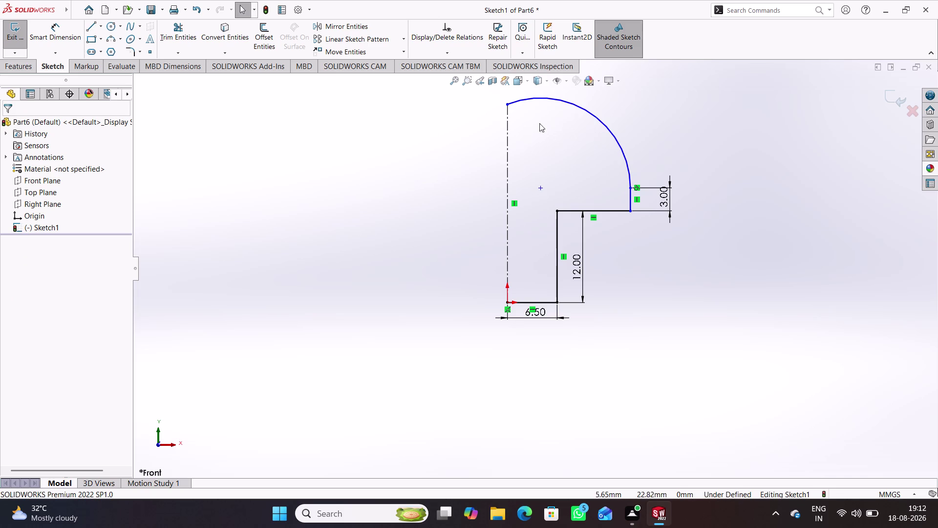
Add and then delete a Tangent relation at the arc's top endpoint, then reposition it.
click(508, 106)
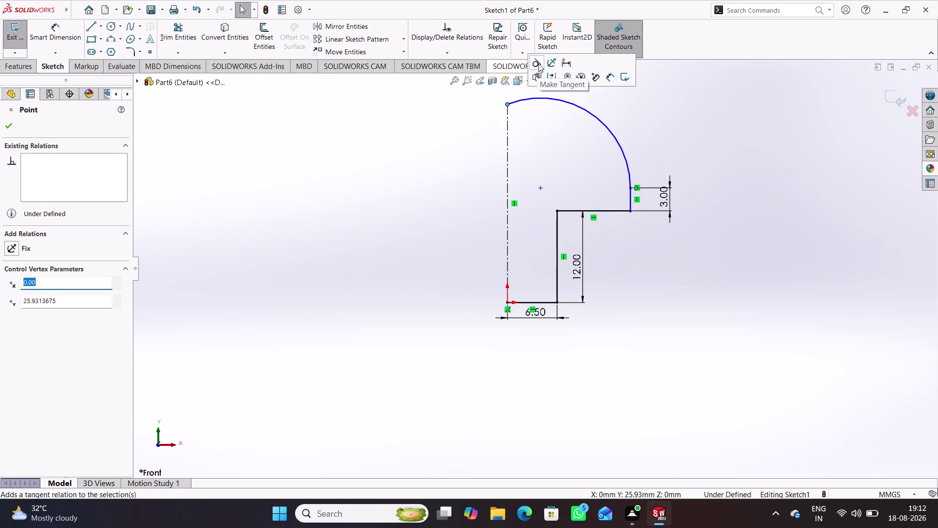
click(539, 62)
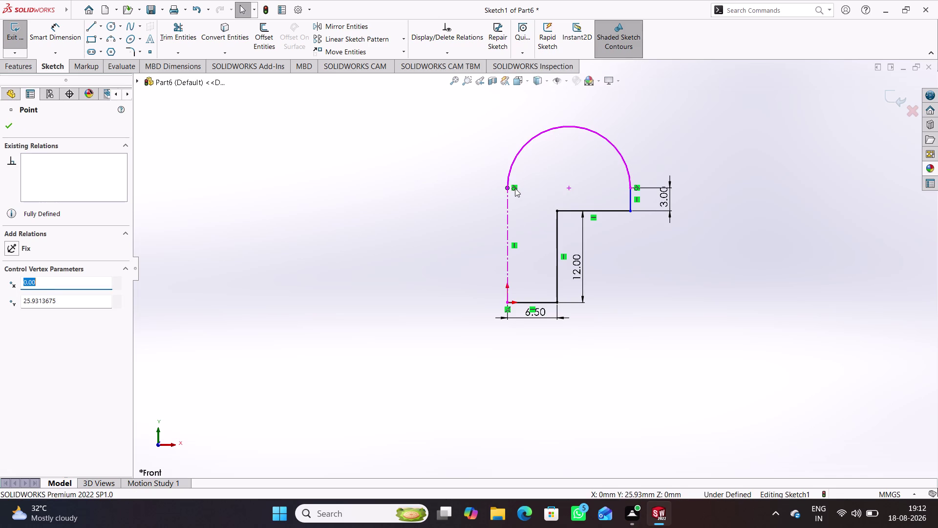
right_click(515, 188)
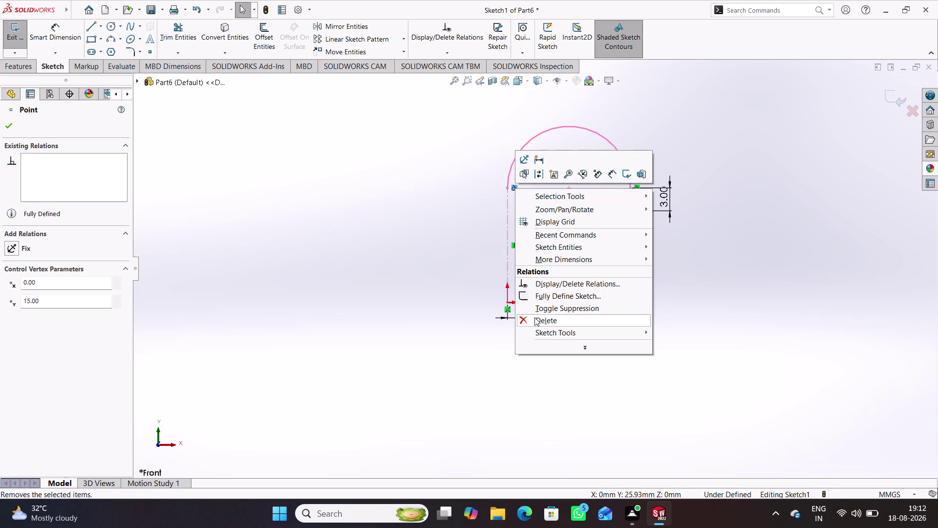
click(536, 318)
click(443, 241)
drag(509, 187, 512, 146)
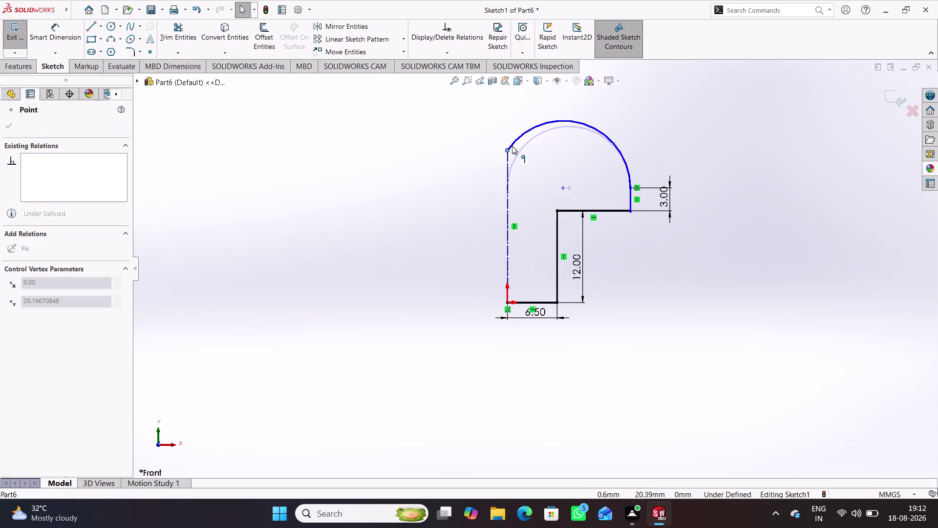
drag(512, 147, 533, 107)
click(436, 171)
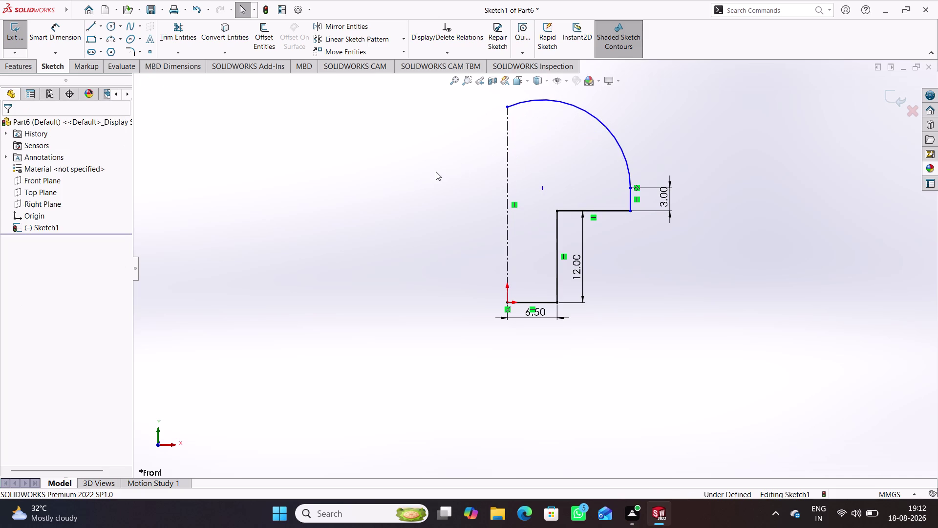
right_drag(436, 248, 435, 139)
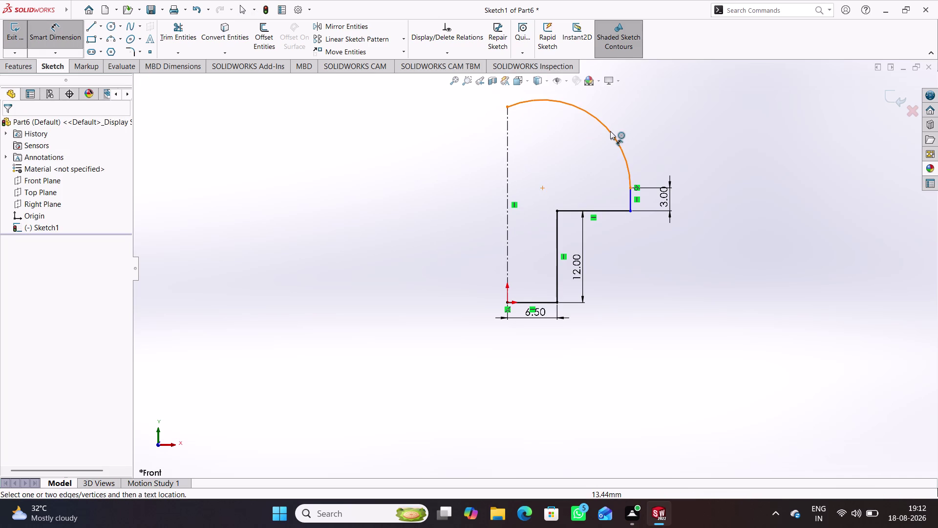
Dimension the arc with a radius of 2 mm.
click(610, 131)
click(643, 100)
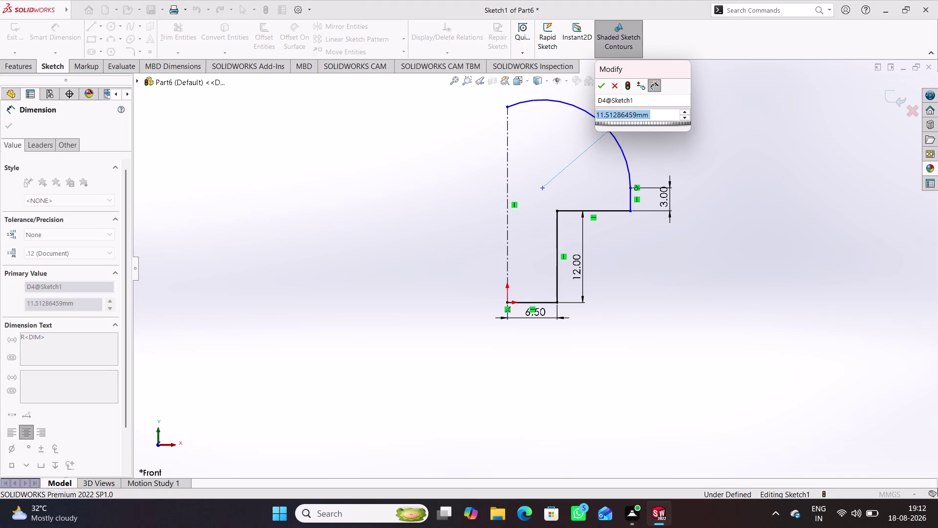
key(2)
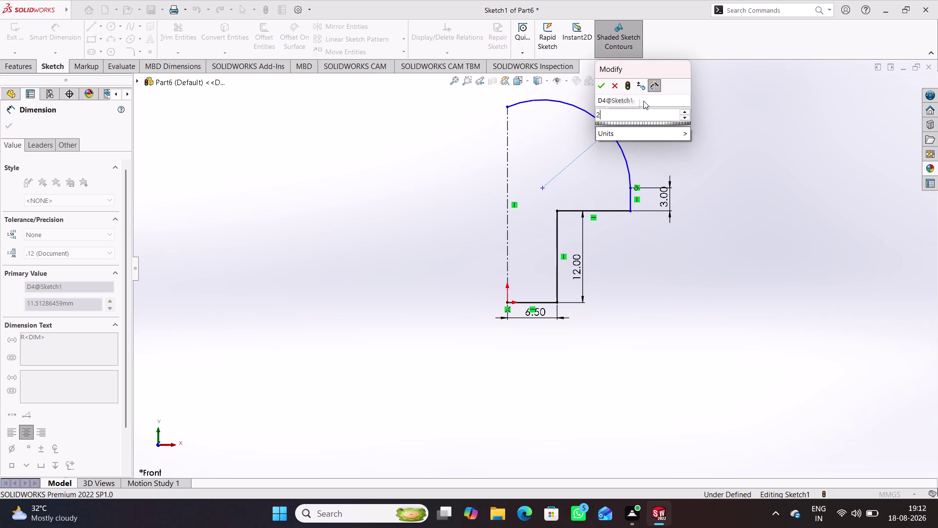
key(Return)
click(639, 195)
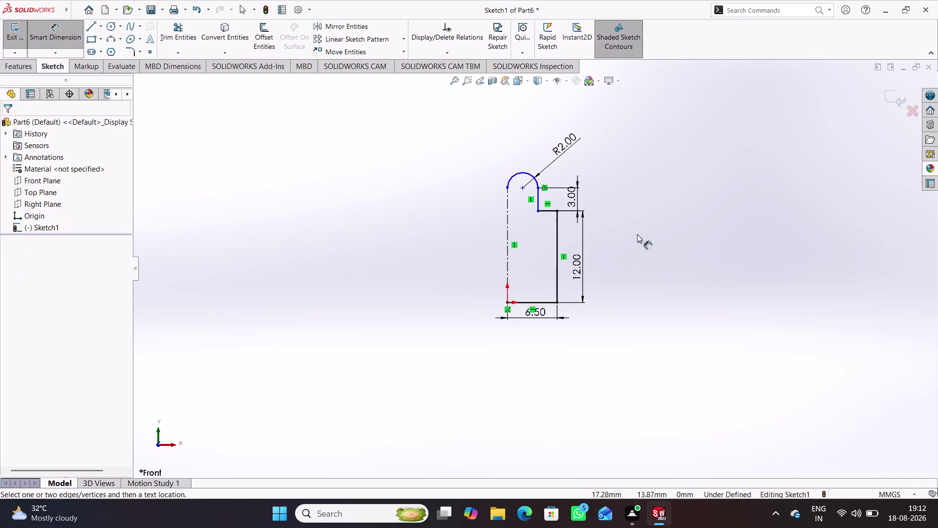
scroll(down, 3)
scroll(down, 3)
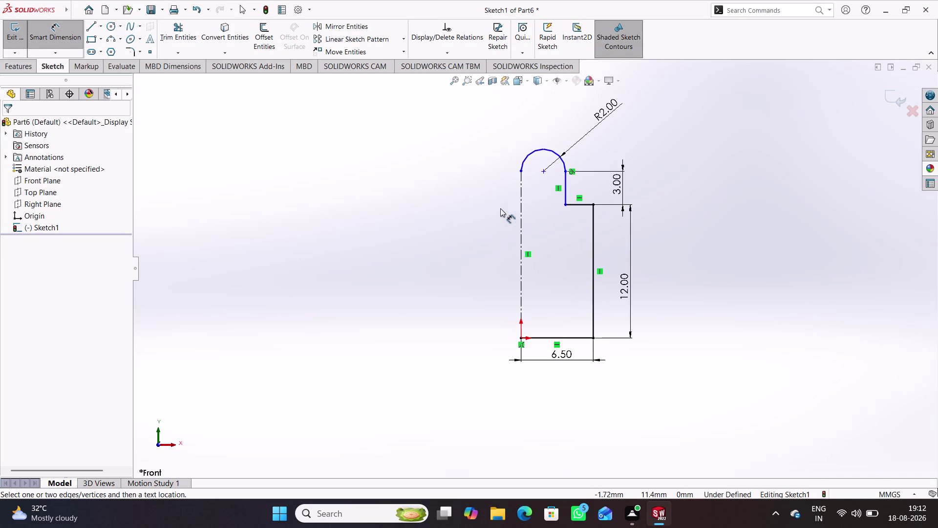
scroll(down, 3)
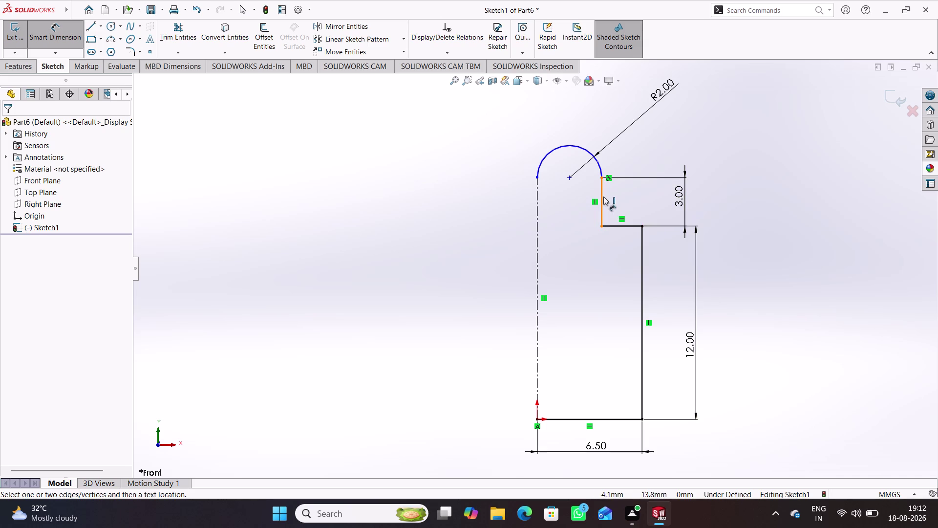
drag(604, 196, 665, 197)
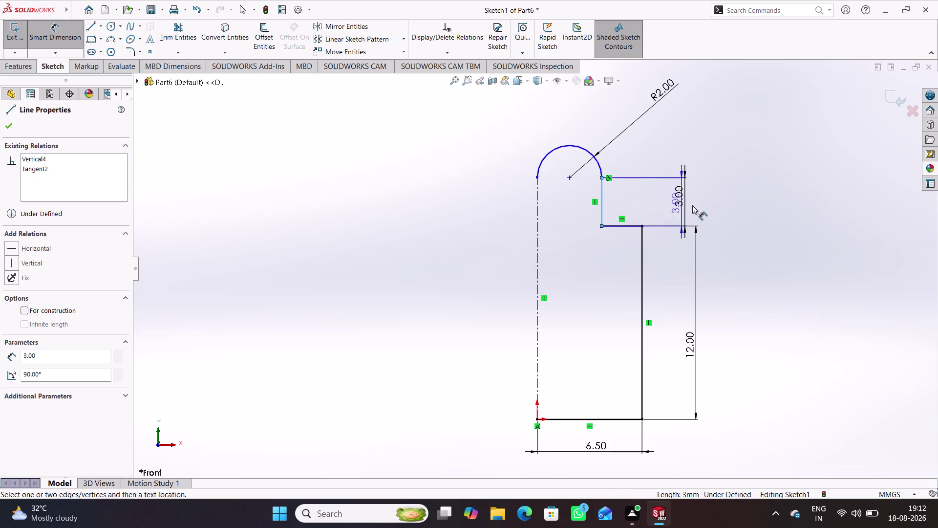
right_click(702, 140)
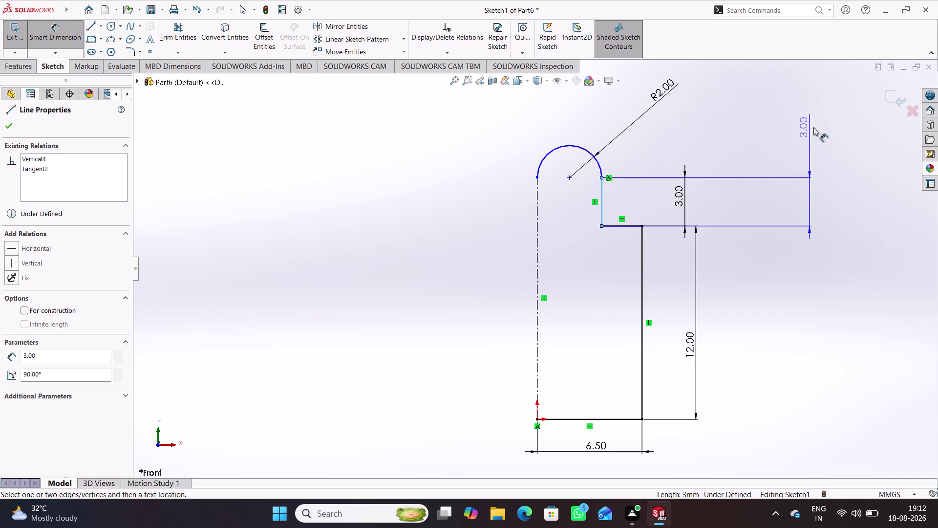
click(75, 31)
click(348, 233)
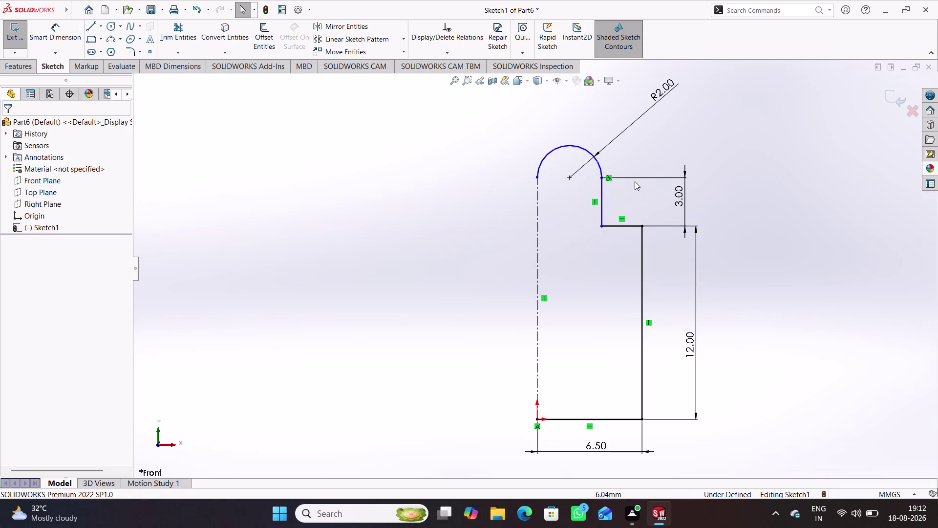
drag(603, 191, 680, 194)
click(713, 265)
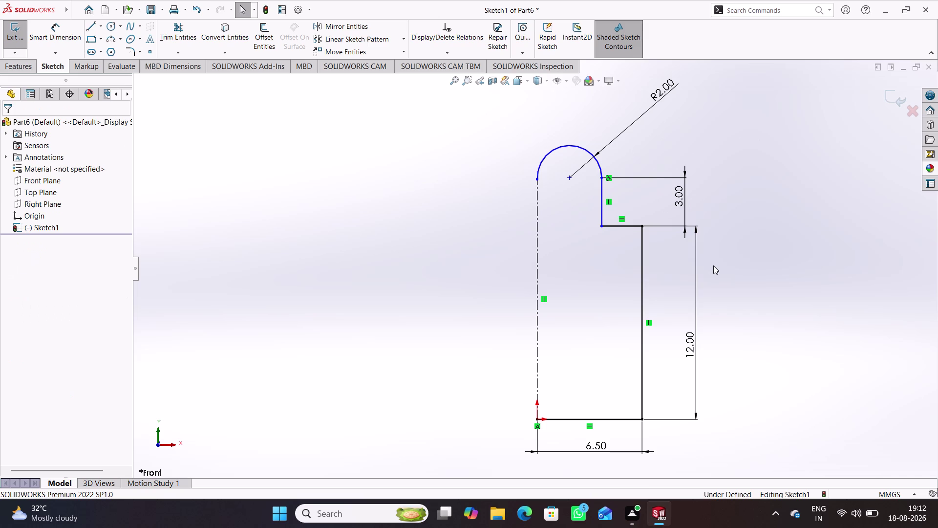
right_click(563, 144)
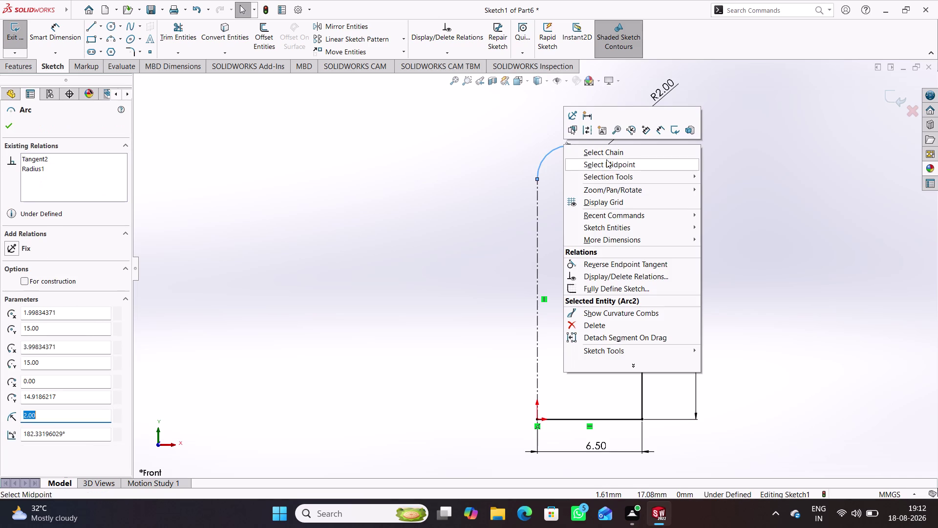
Delete the R2 top arc and drag the 3.00 vertical step to the profile's right end.
click(591, 323)
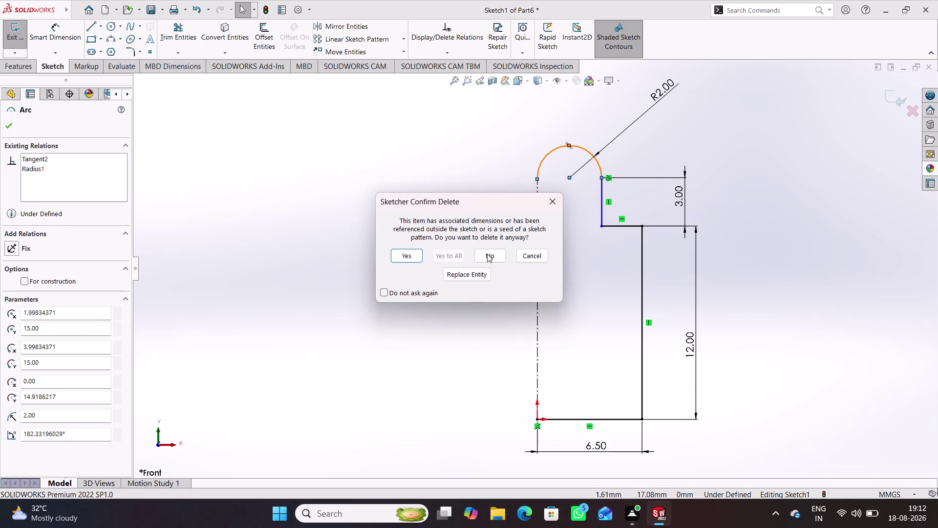
click(416, 255)
click(442, 238)
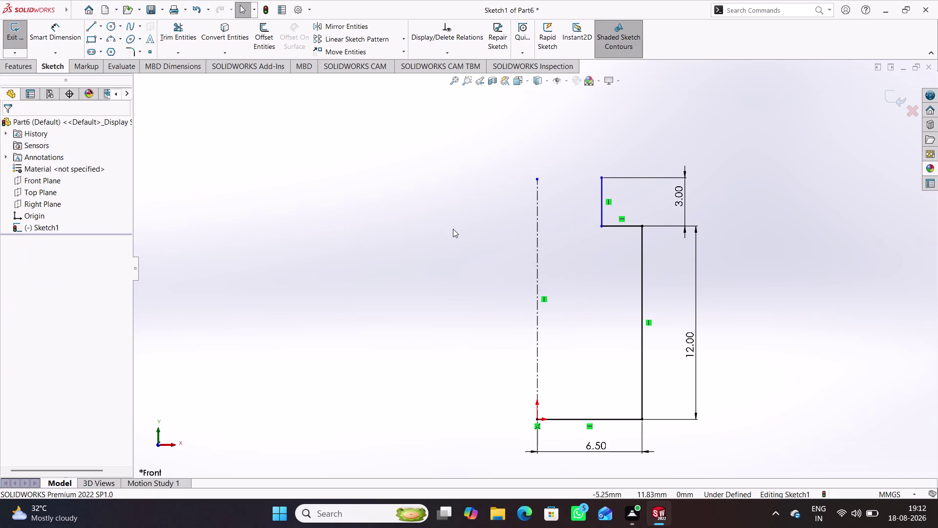
drag(603, 214, 693, 213)
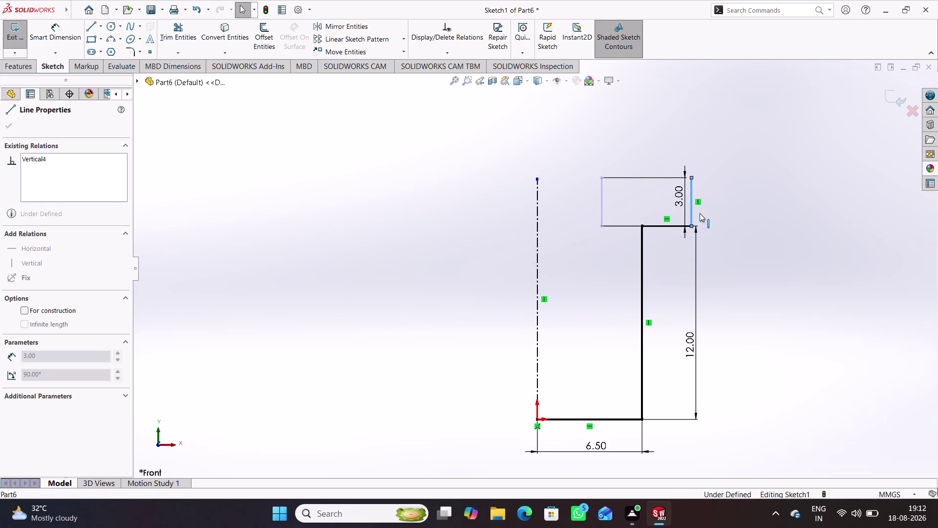
drag(694, 213, 700, 213)
click(750, 262)
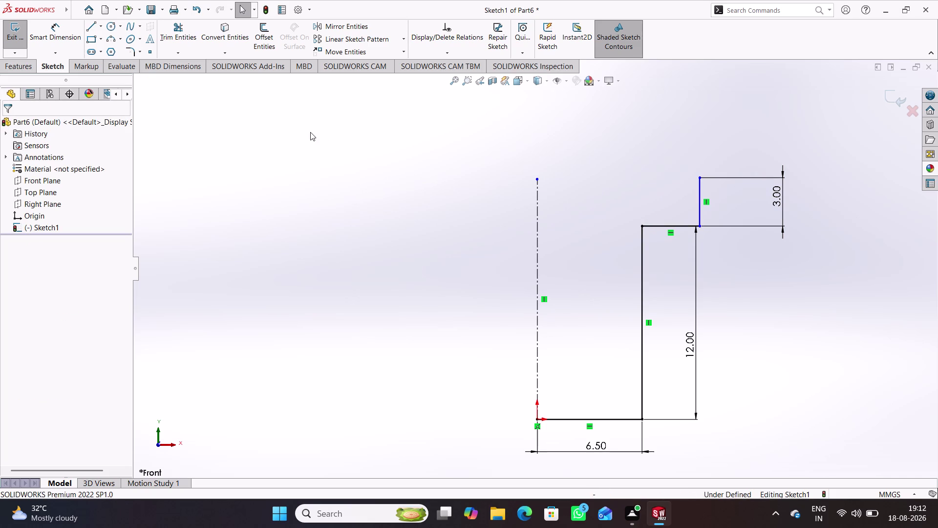
Draw trial lines from the centerline's top end, then undo them.
click(88, 27)
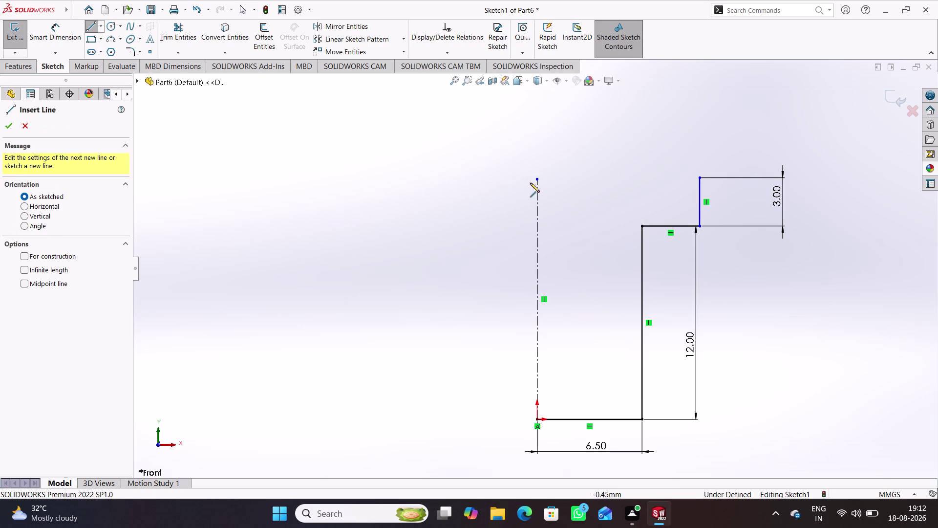
click(539, 178)
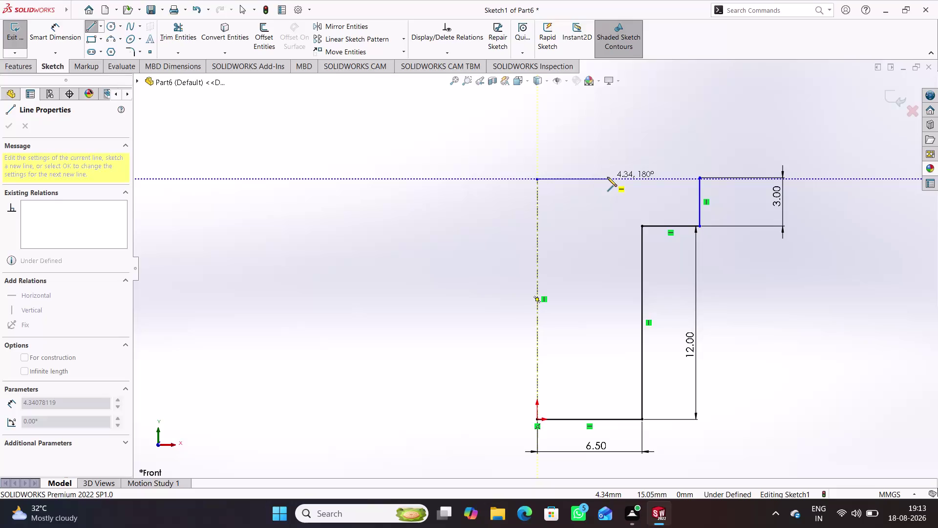
click(608, 177)
right_click(444, 126)
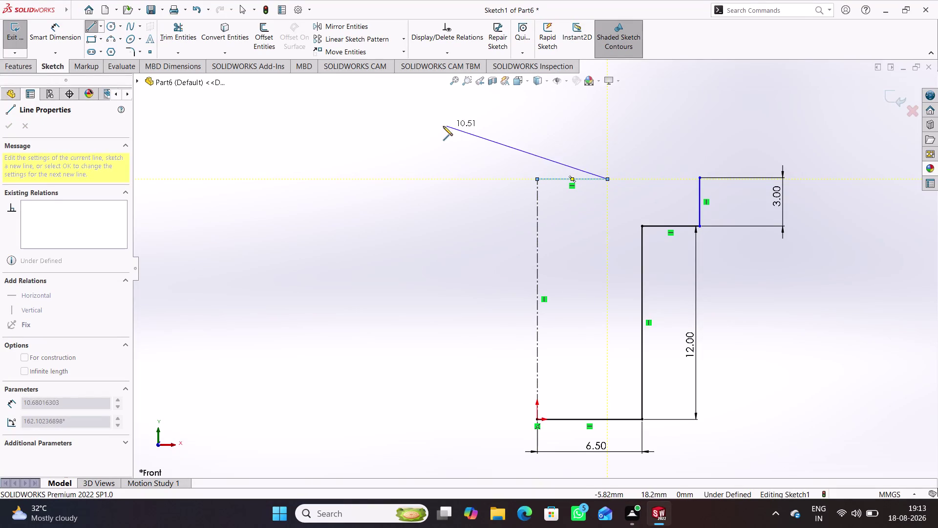
click(591, 146)
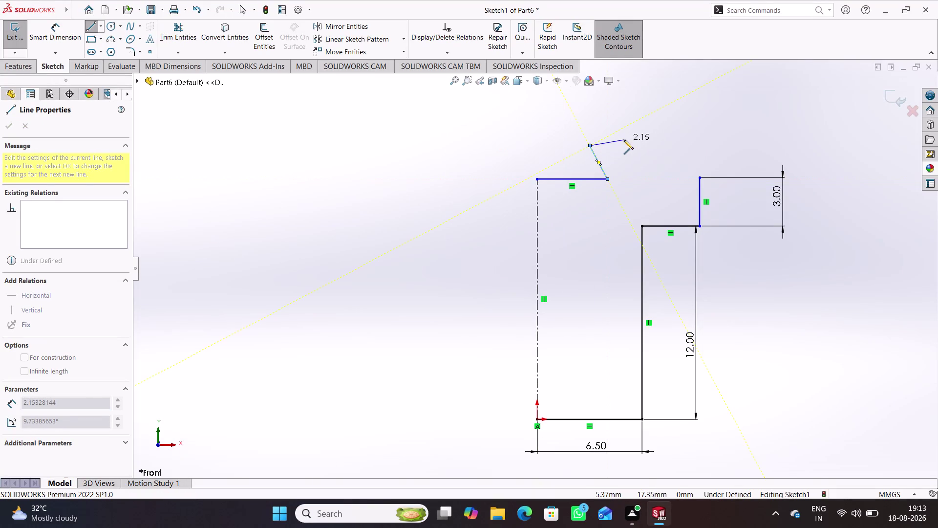
key(ctrl+z)
key(ctrl+z)
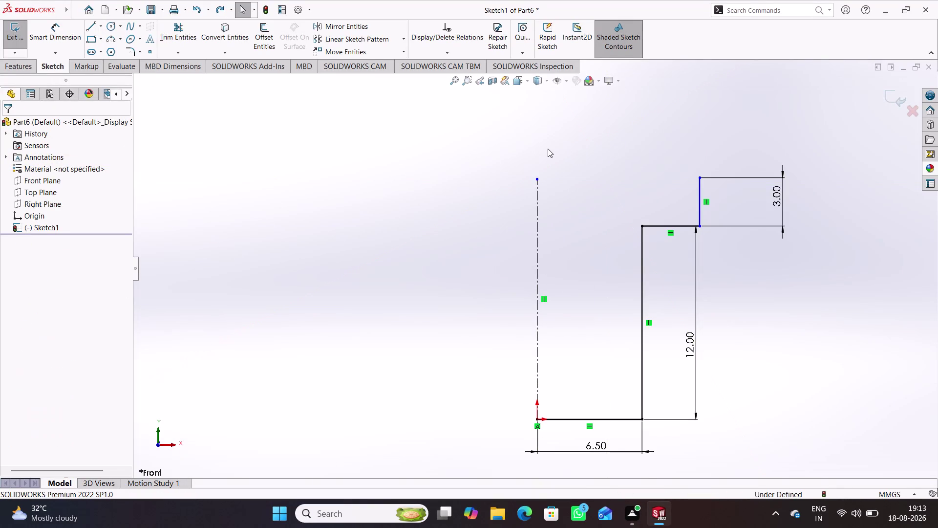
Drag the centerline's top endpoint higher up.
click(444, 169)
click(541, 177)
drag(538, 178, 538, 160)
drag(538, 160, 540, 123)
click(472, 175)
right_drag(438, 234, 437, 225)
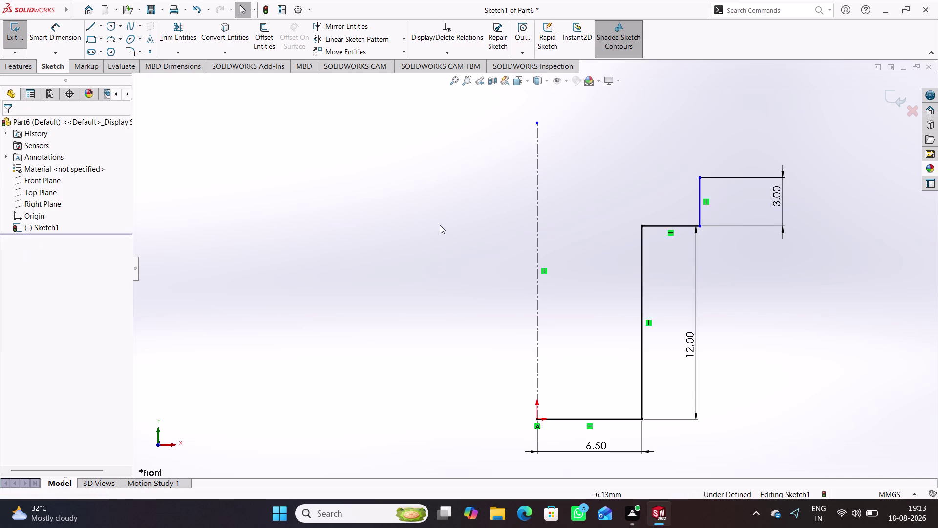
Draw the horizontal top edge from the centerline and an arc down to the 3.00 step.
click(403, 247)
click(89, 22)
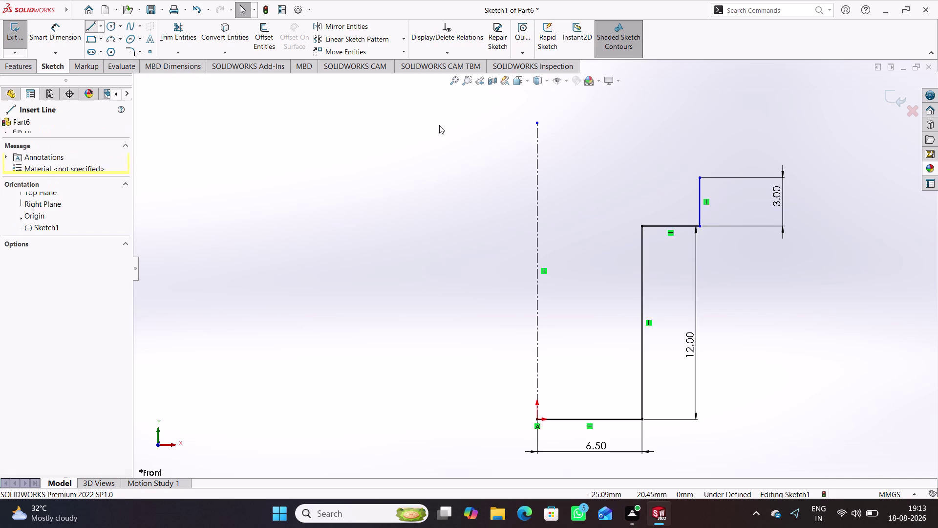
click(538, 123)
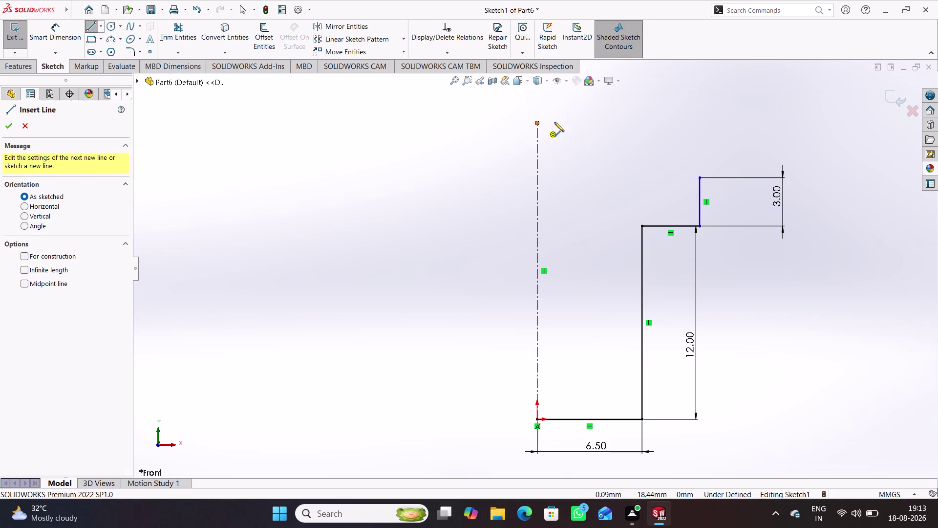
click(632, 124)
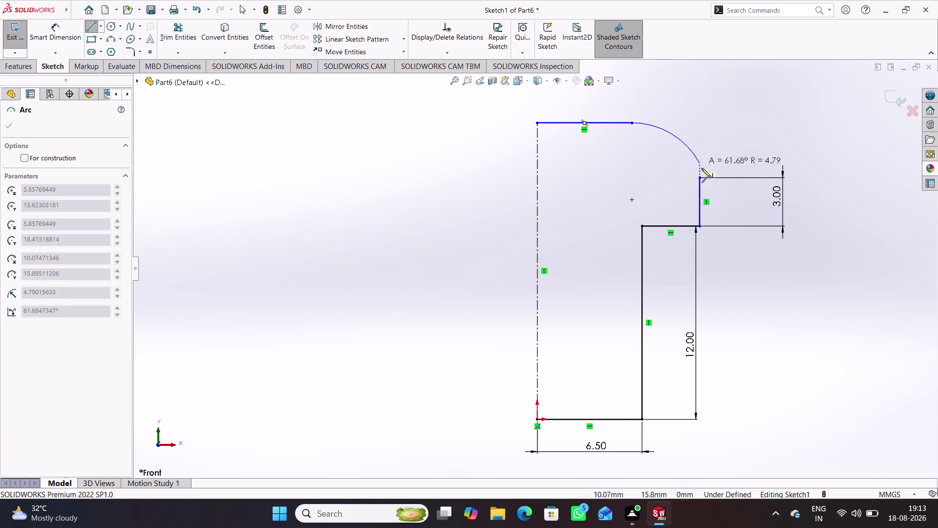
click(699, 179)
right_click(702, 121)
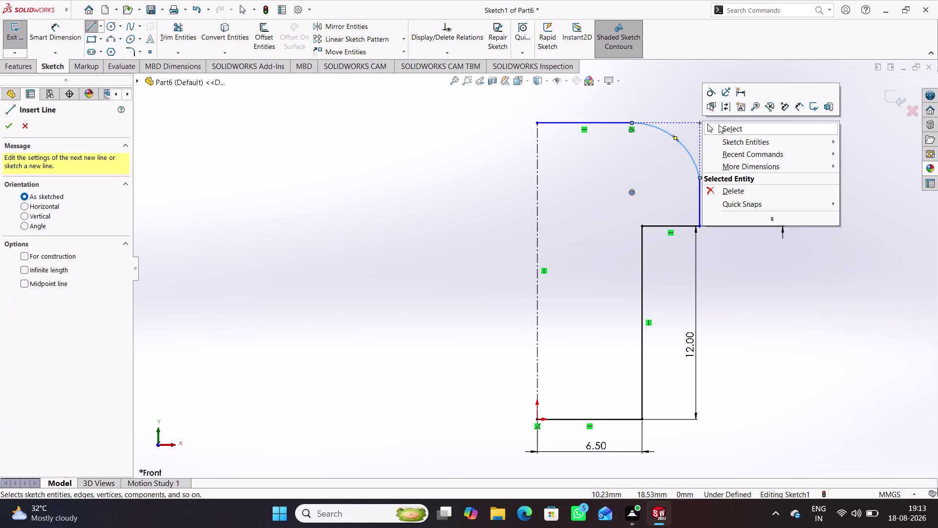
click(728, 128)
click(729, 137)
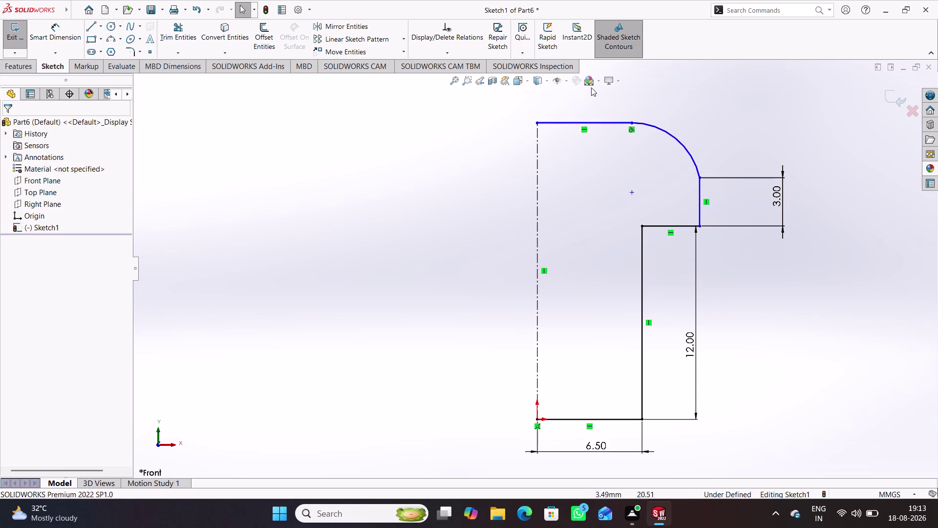
Set the arc endpoint's Y coordinate to 15 and select the arc for radius dimensioning.
click(632, 121)
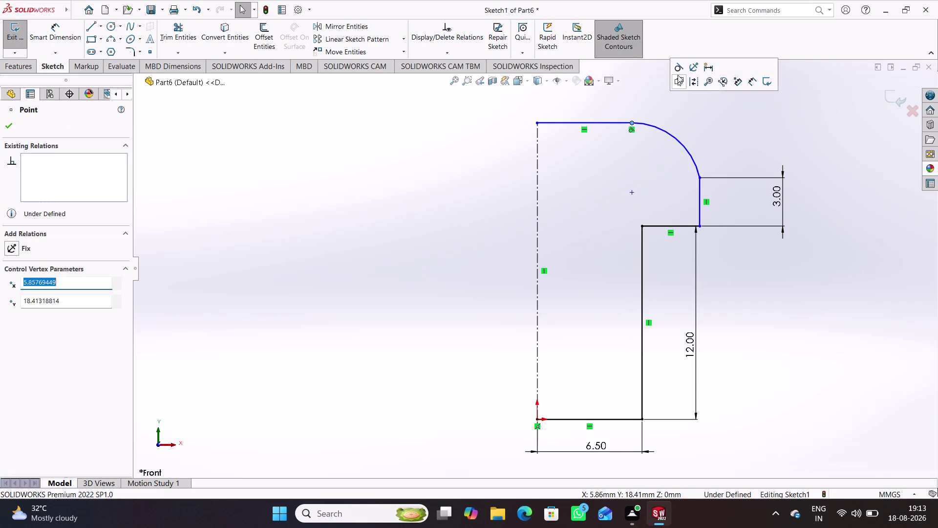
click(680, 69)
click(700, 178)
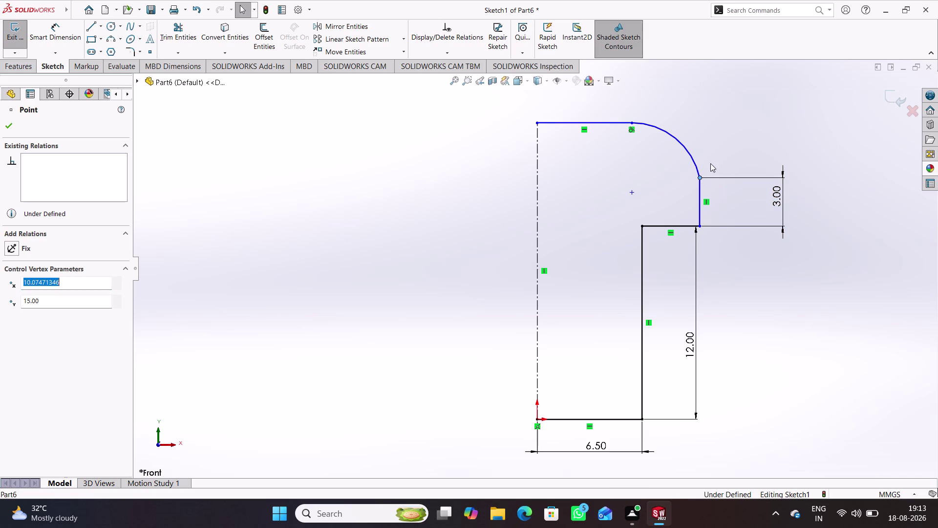
click(729, 131)
click(702, 133)
right_drag(746, 294, 713, 195)
click(688, 140)
click(715, 119)
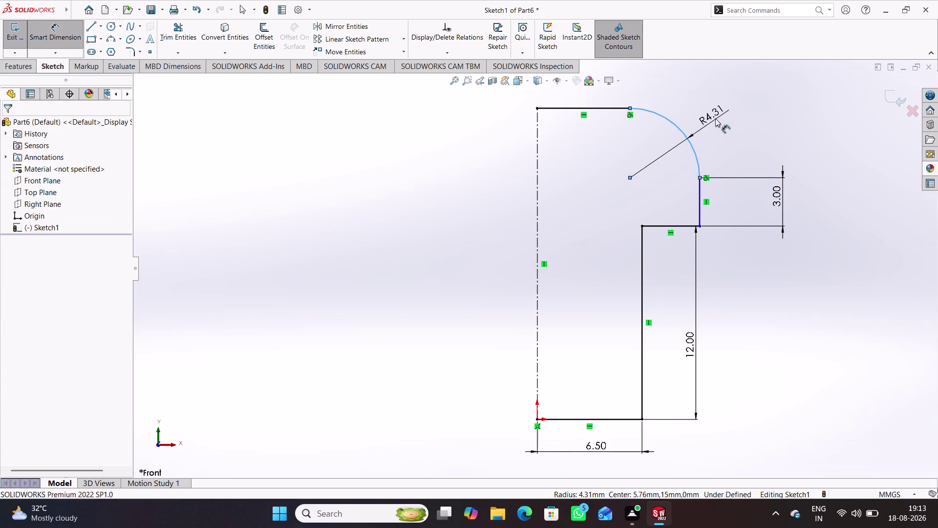
Set the top arc's radius to 2 mm.
key(2)
key(Return)
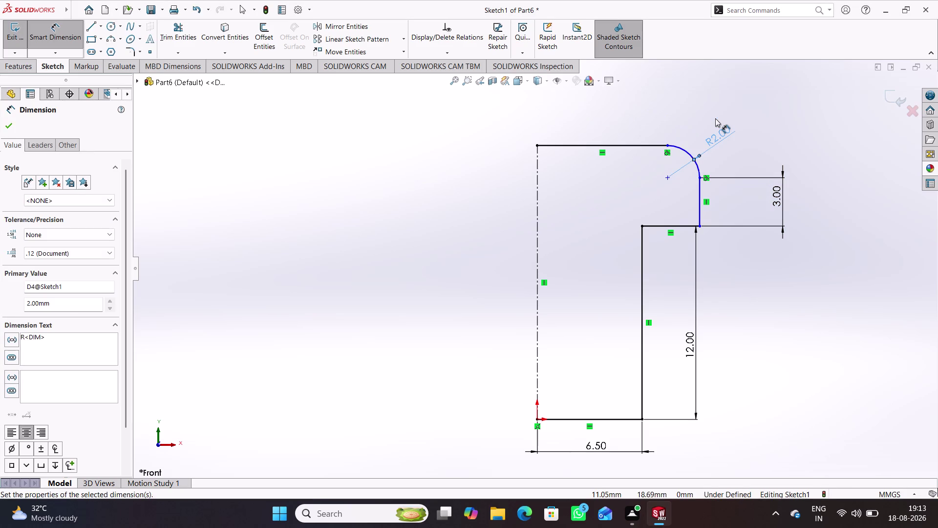
click(806, 246)
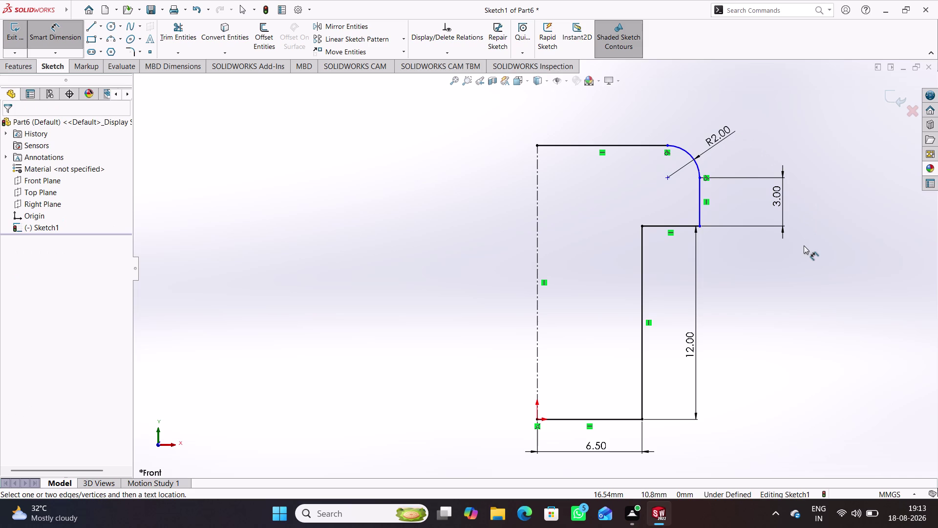
Dimension the top width from the centerline to 11 mm and exit the sketch.
click(698, 208)
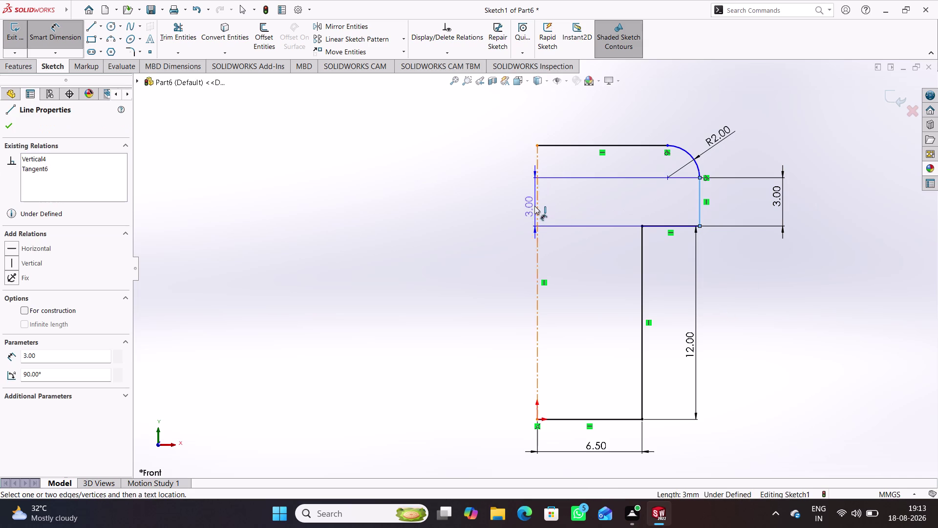
click(536, 206)
click(596, 111)
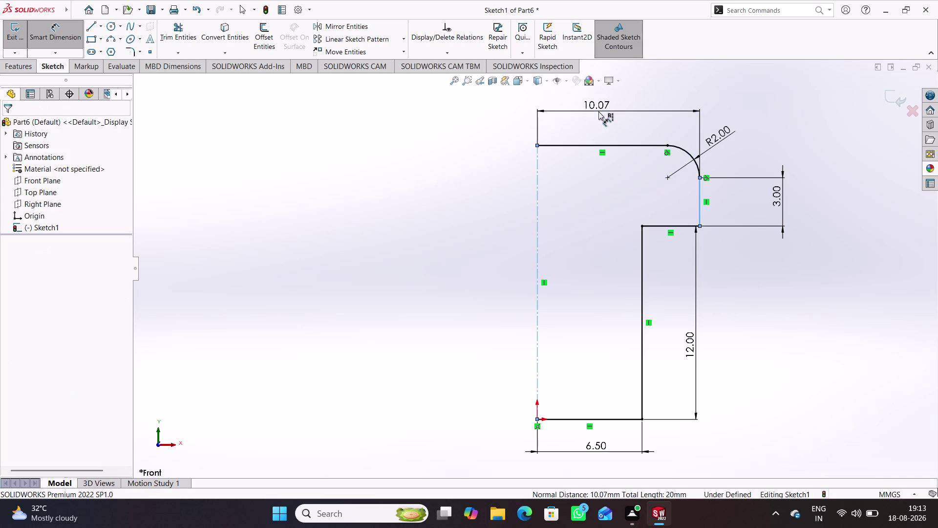
text(11)
key(Return)
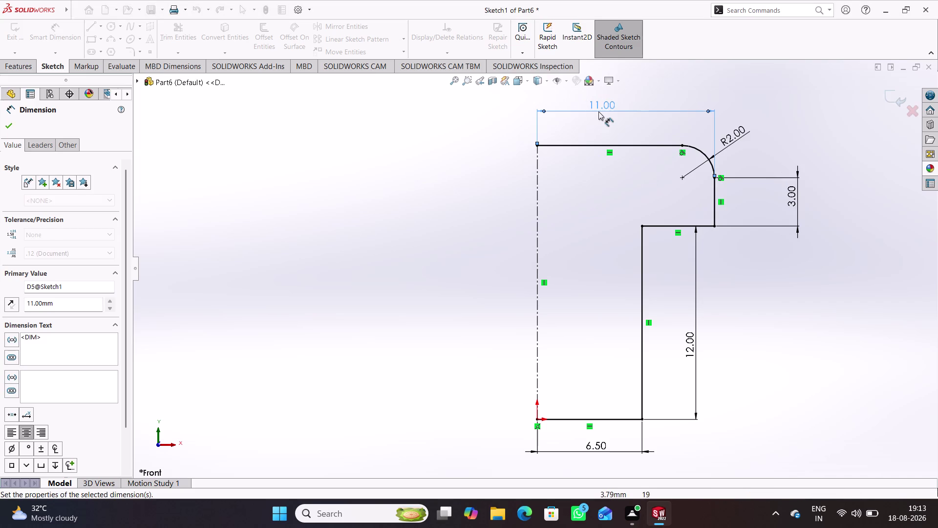
click(755, 291)
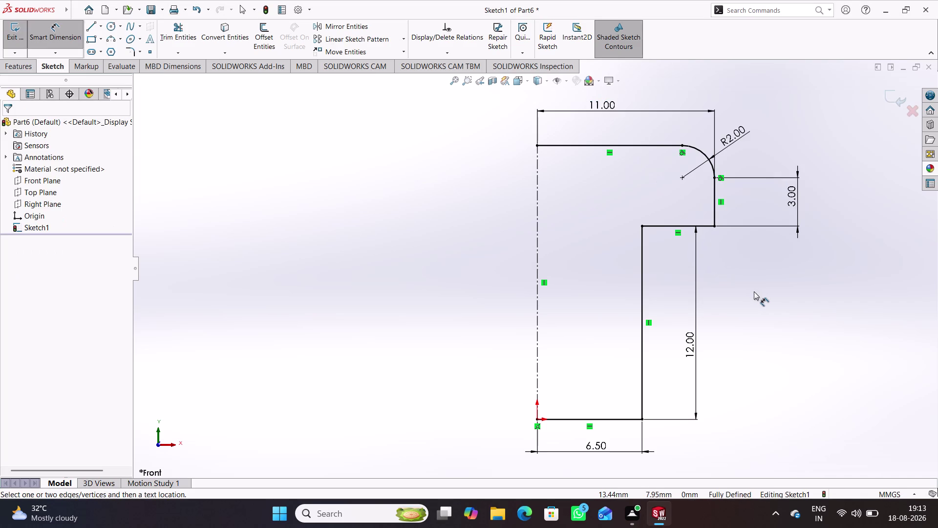
right_drag(301, 379, 291, 245)
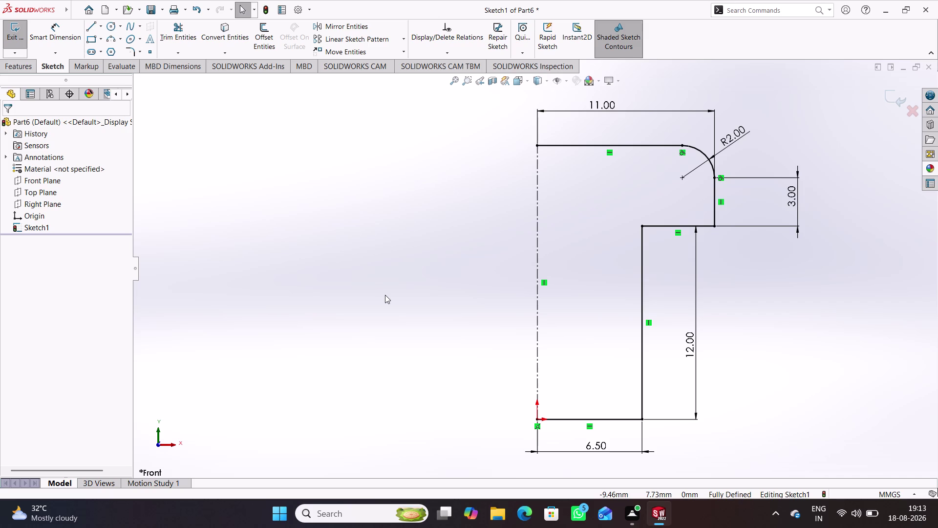
click(898, 100)
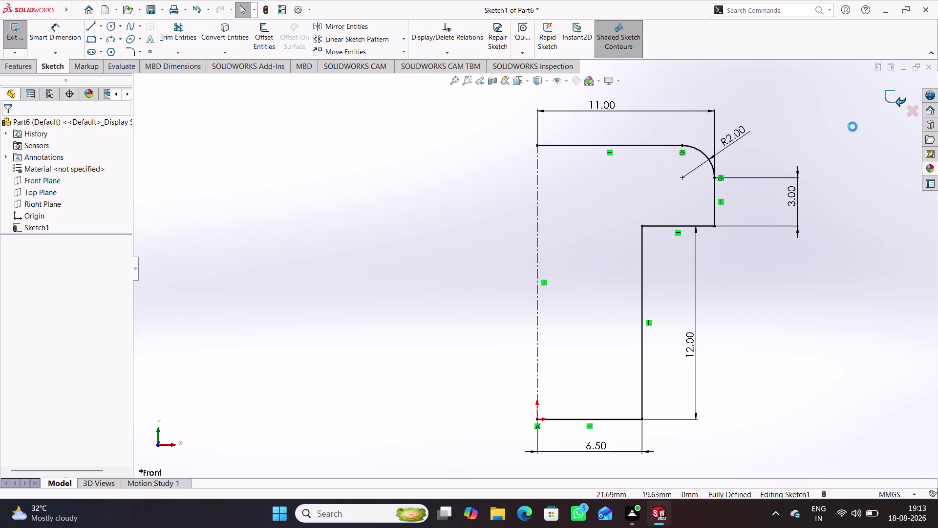
Revolve the closed profile 360° about the centerline to create Revolve1.
click(55, 37)
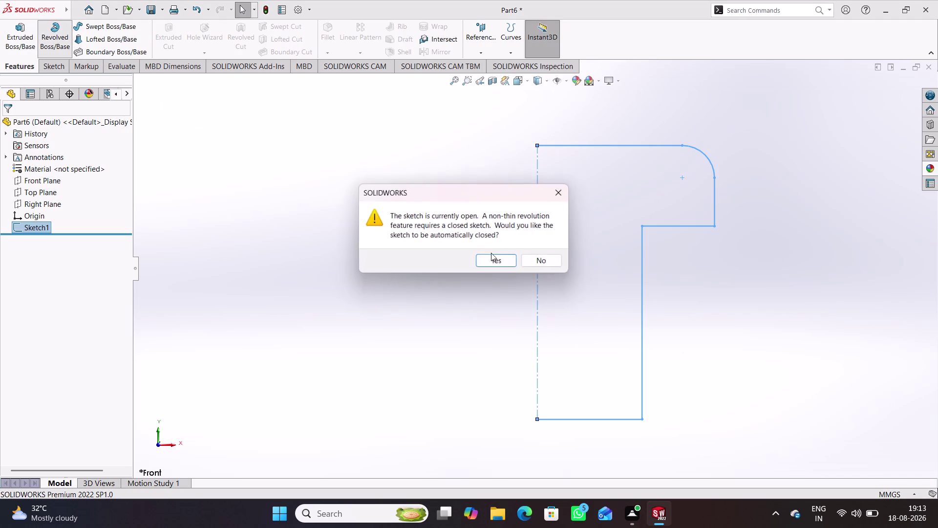
click(500, 263)
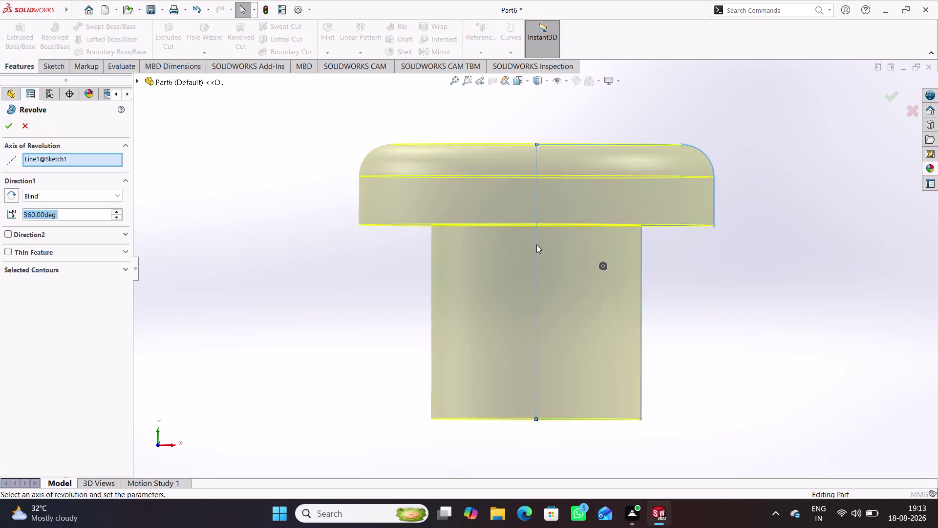
scroll(up, 3)
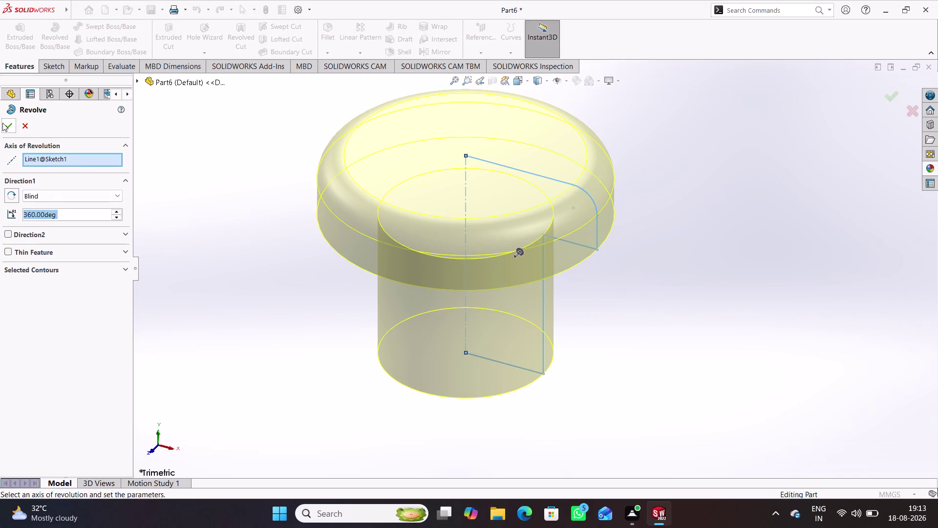
click(3, 122)
scroll(up, 3)
click(359, 377)
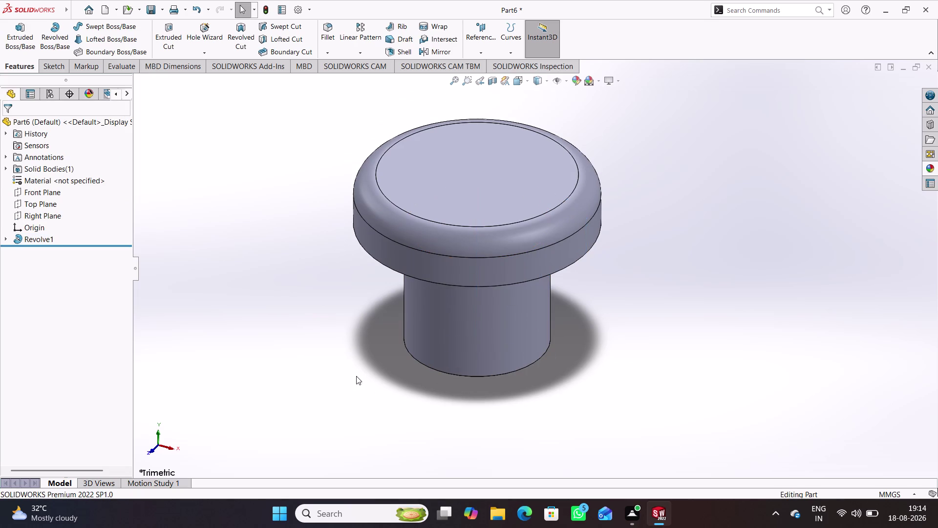
right_click(63, 180)
Assign the 2014-O aluminium alloy material to the part.
click(88, 186)
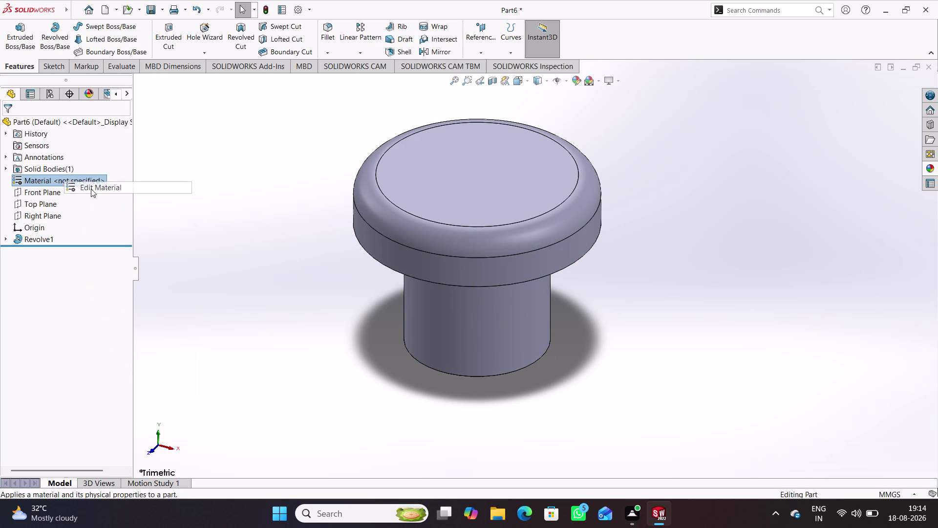
scroll(down, 3)
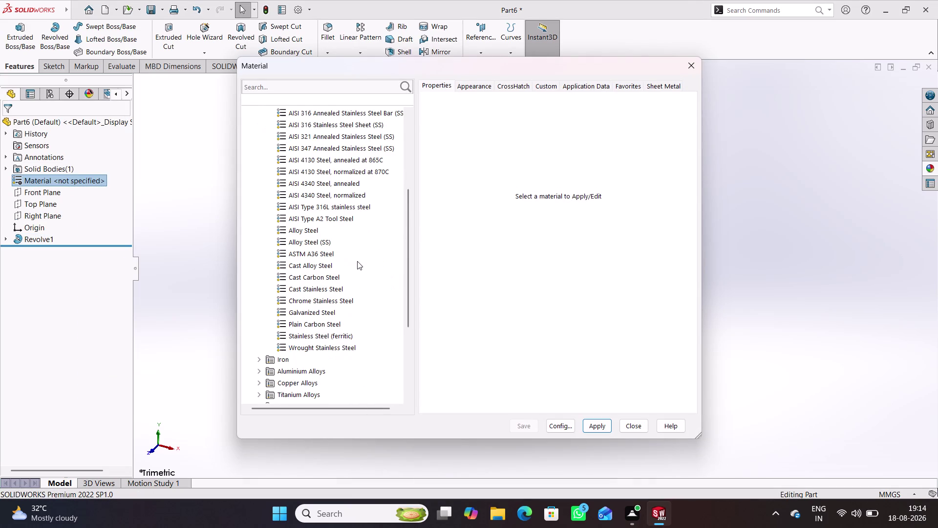
scroll(down, 3)
triple_click(304, 336)
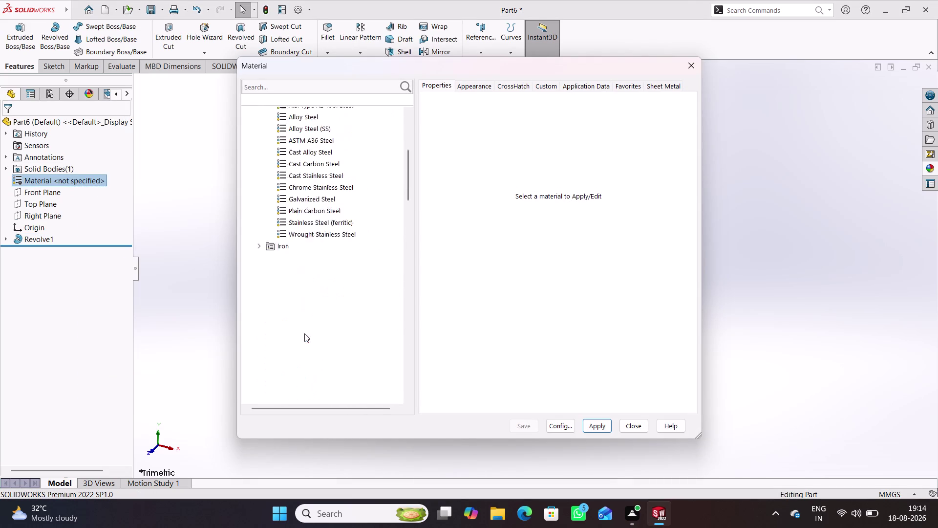
click(315, 330)
click(600, 427)
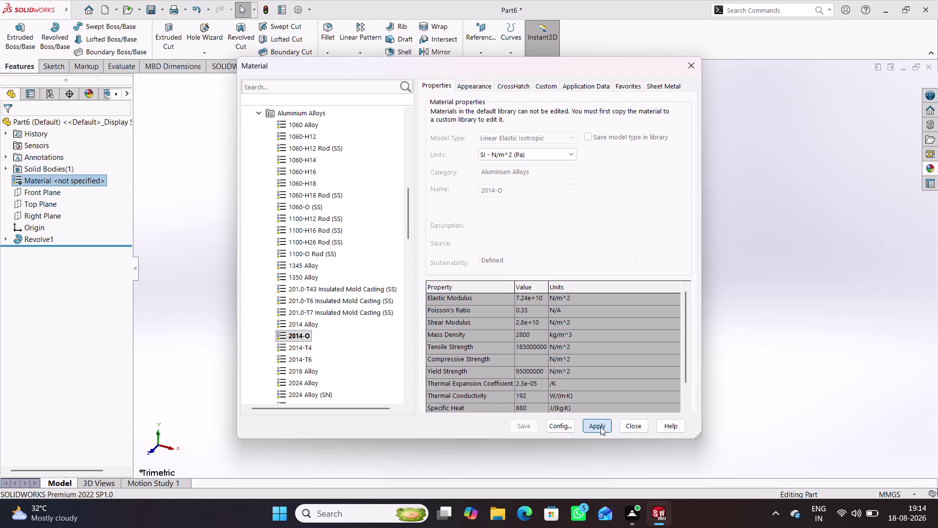
click(629, 425)
Replace the material with 6063-O, Extruded Rod (SS).
scroll(up, 3)
scroll(down, 3)
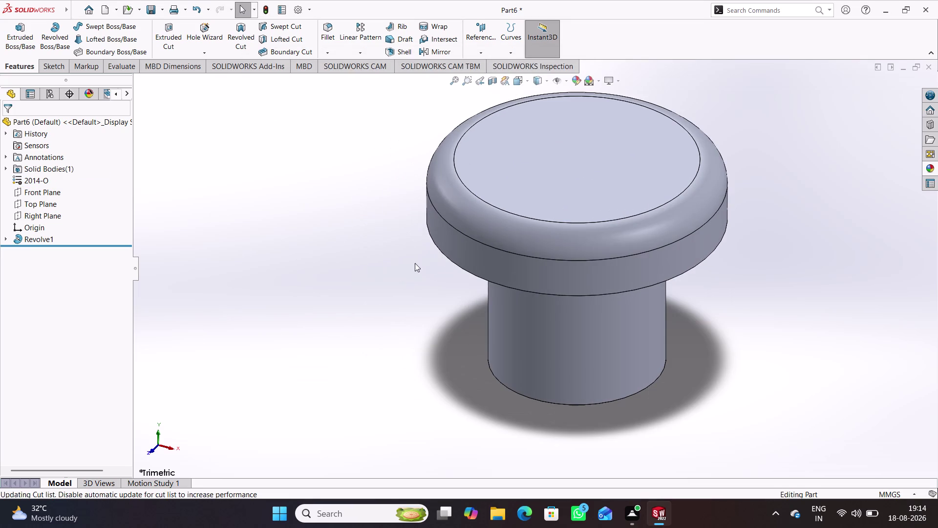
right_click(48, 180)
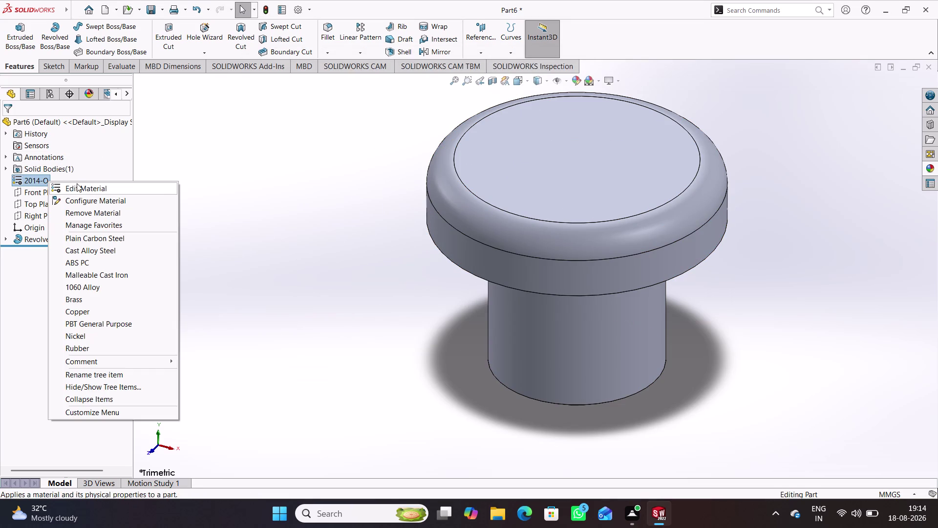
click(79, 184)
scroll(down, 3)
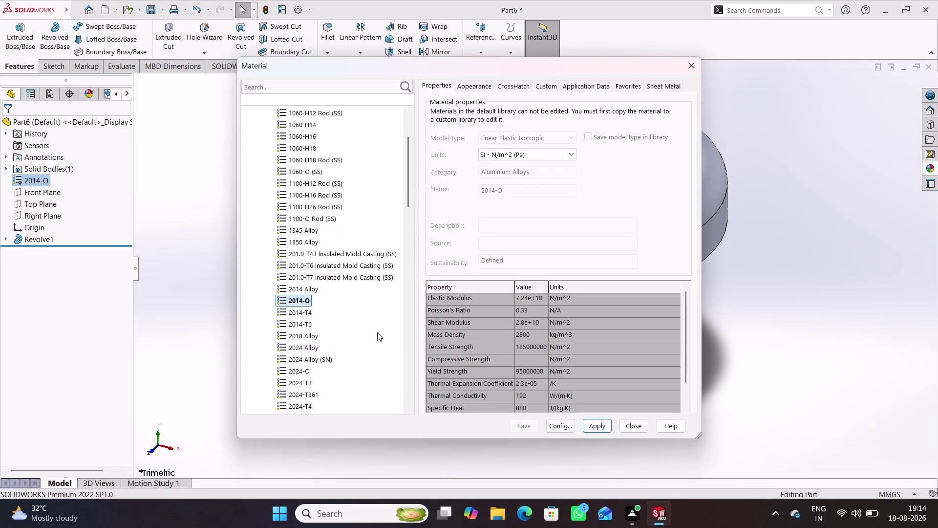
scroll(down, 3)
scroll(down, 3)
scroll(down, 3)
scroll(down, 3)
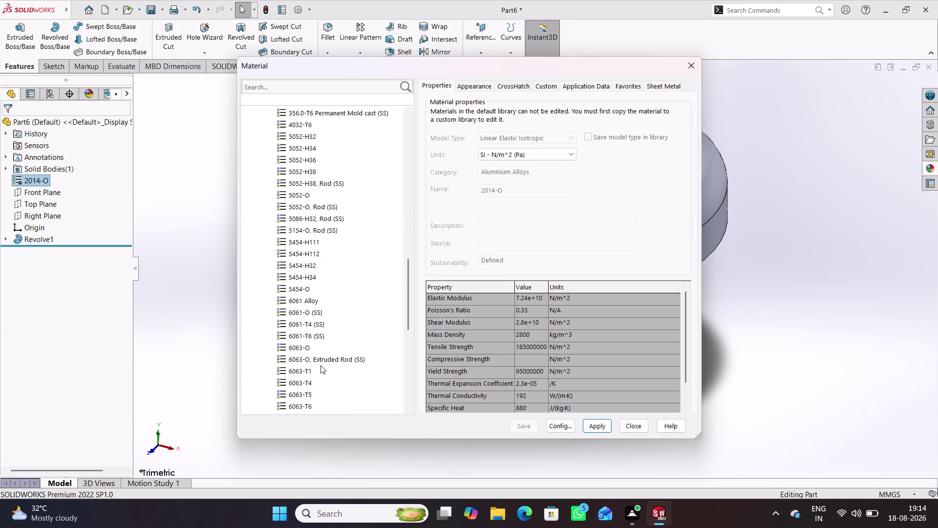
scroll(down, 3)
click(348, 329)
click(601, 428)
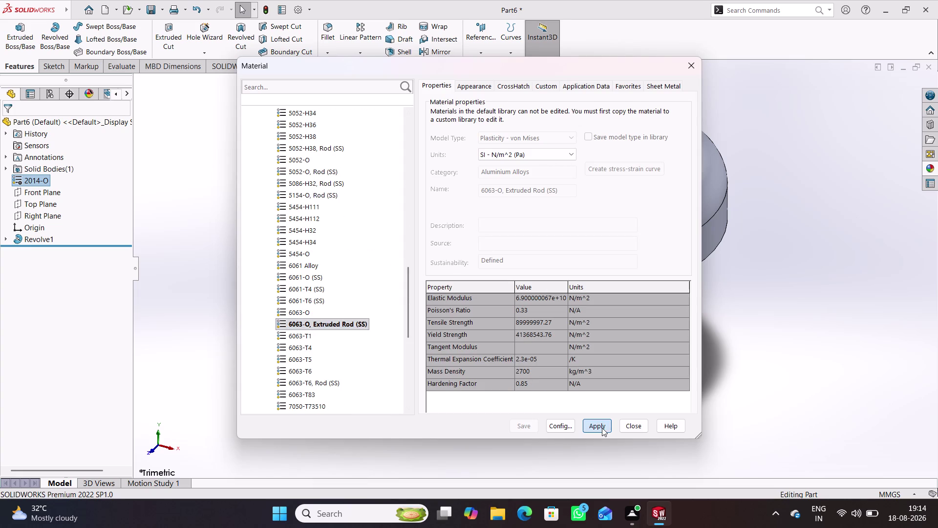
Apply Alumina as the material and close the material library.
scroll(down, 3)
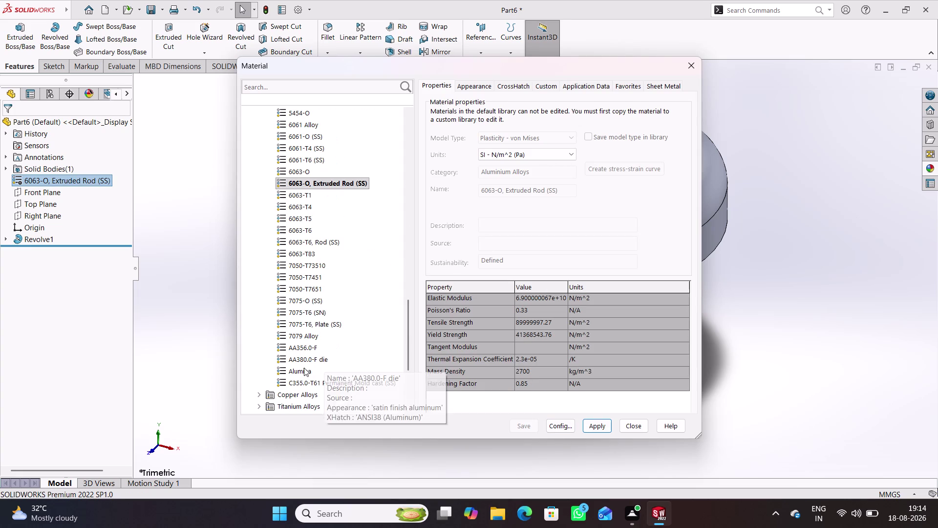
click(304, 367)
click(606, 428)
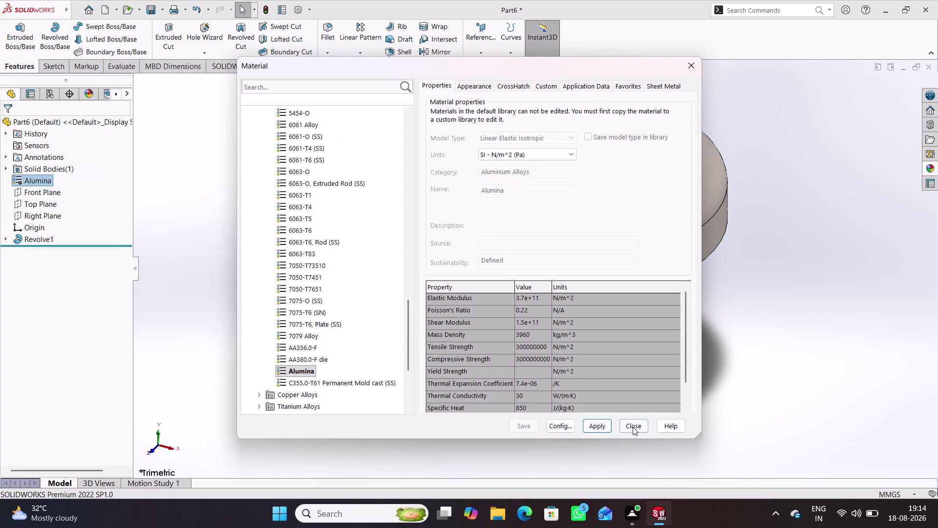
click(633, 426)
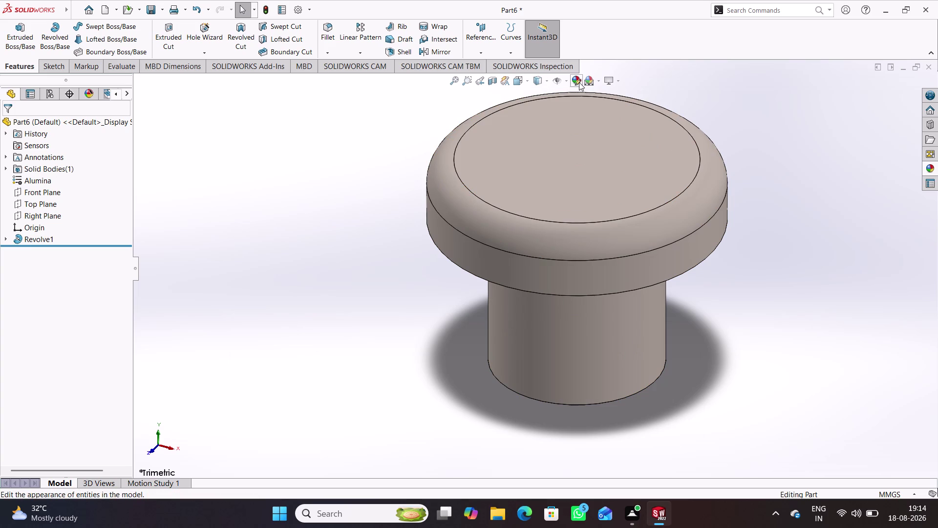
Try a stoneware appearance on the part, then discard it.
click(579, 82)
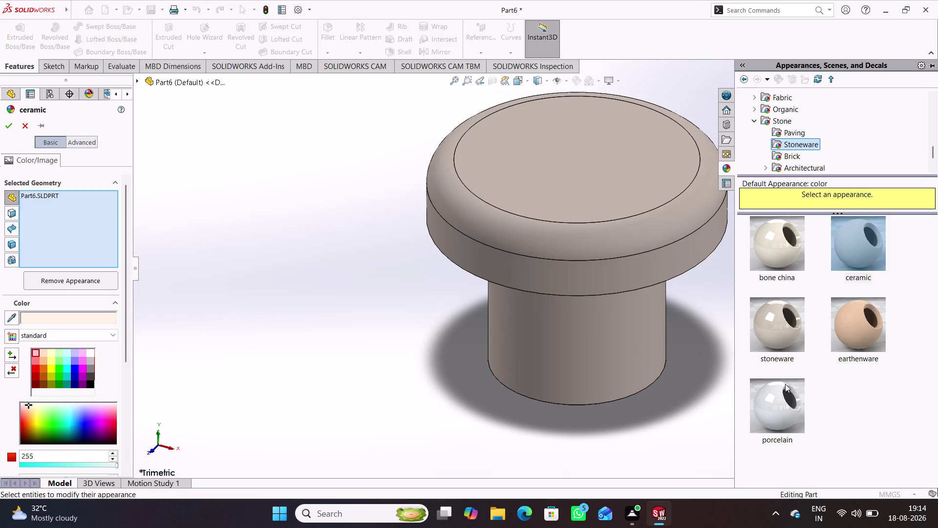
drag(784, 328, 605, 235)
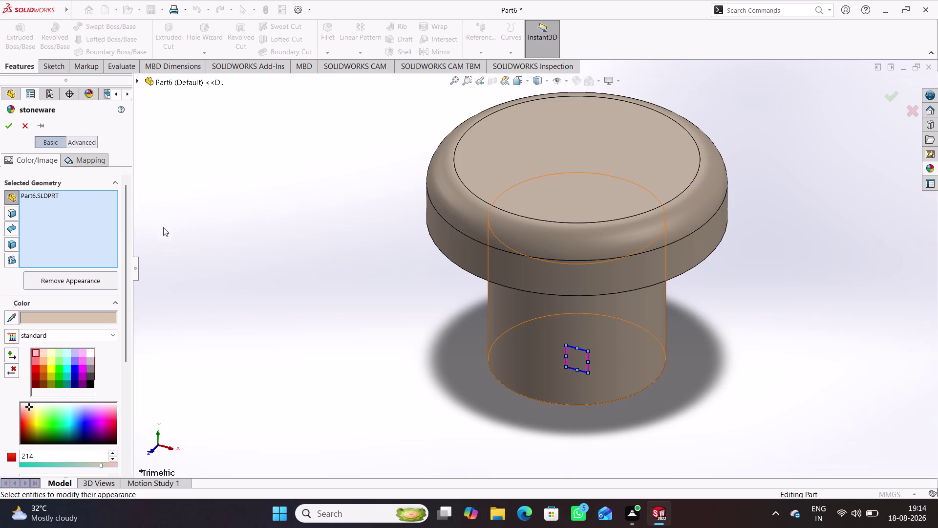
click(31, 127)
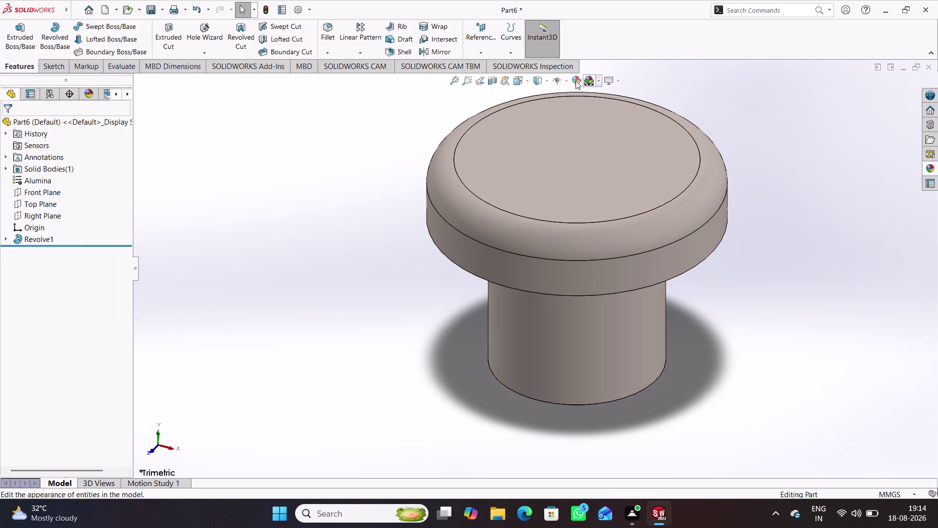
Apply the burnished tungsten appearance from the Tungsten category and accept it.
click(576, 81)
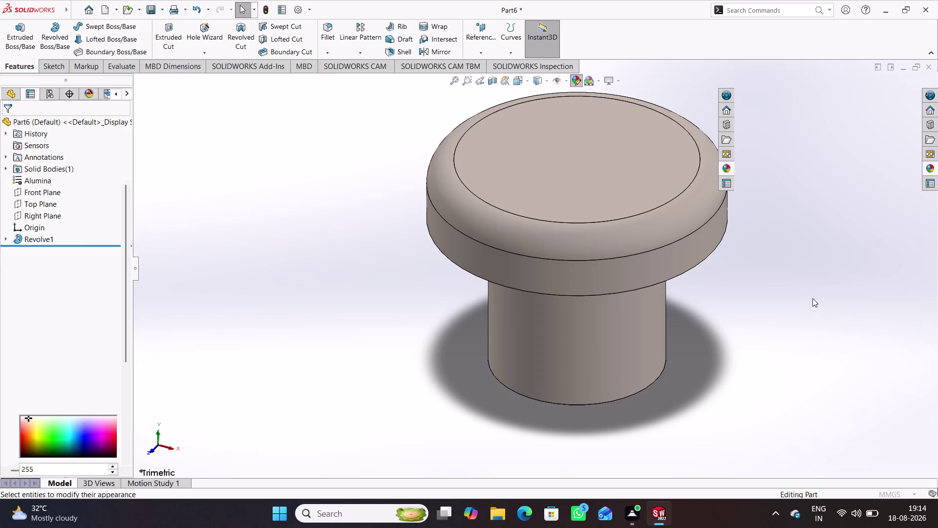
click(792, 154)
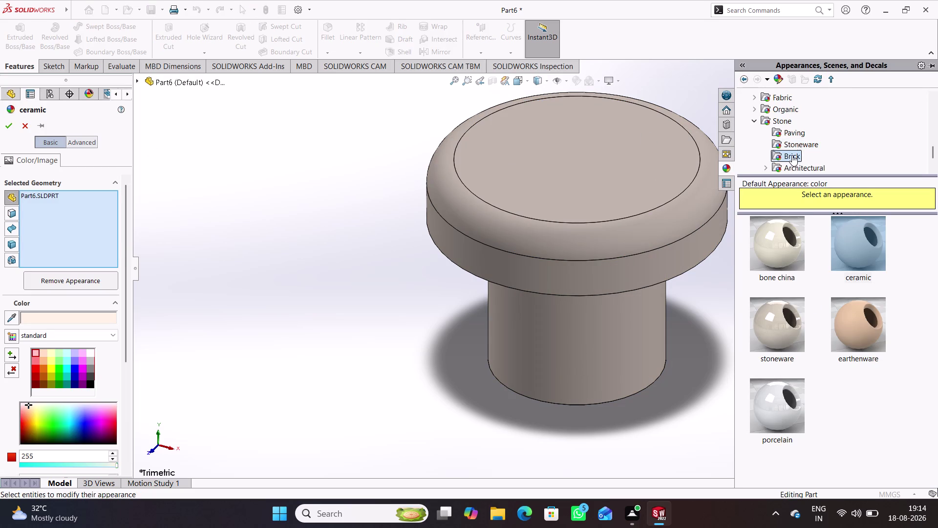
click(758, 118)
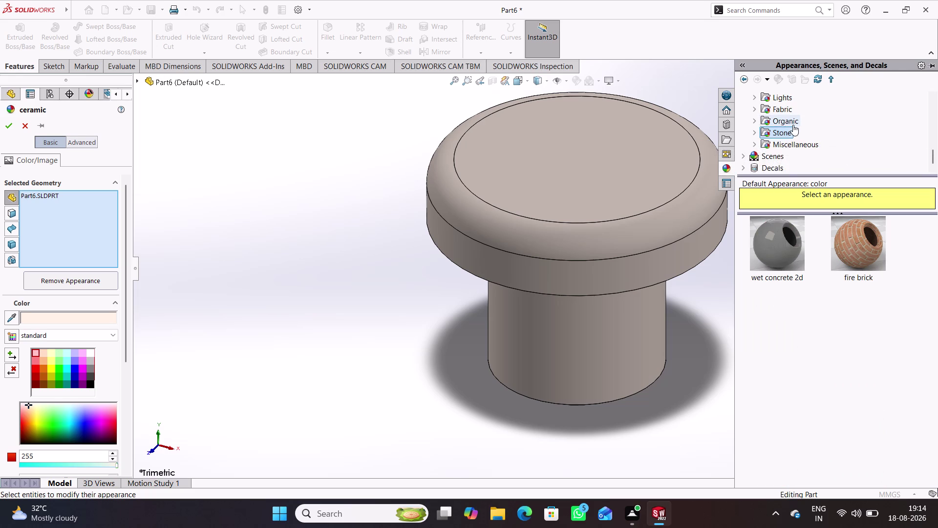
scroll(up, 3)
scroll(up, 3)
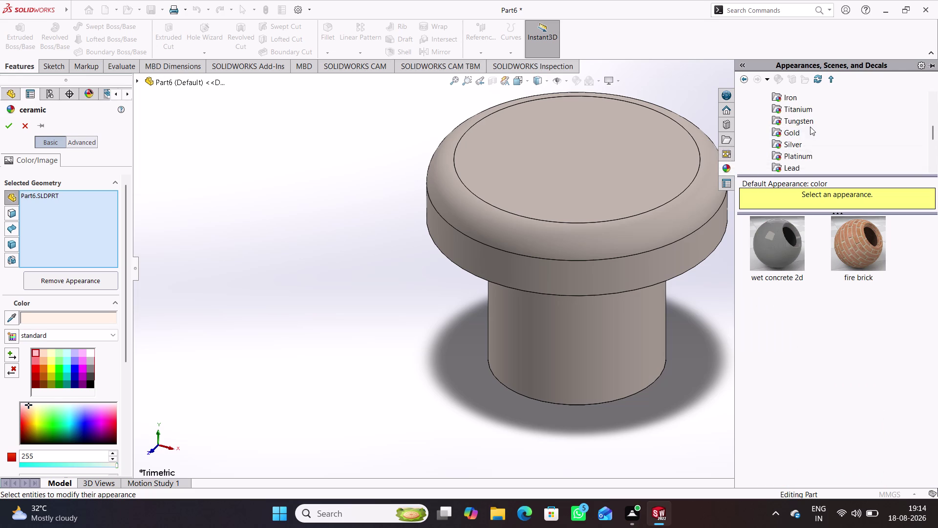
click(804, 123)
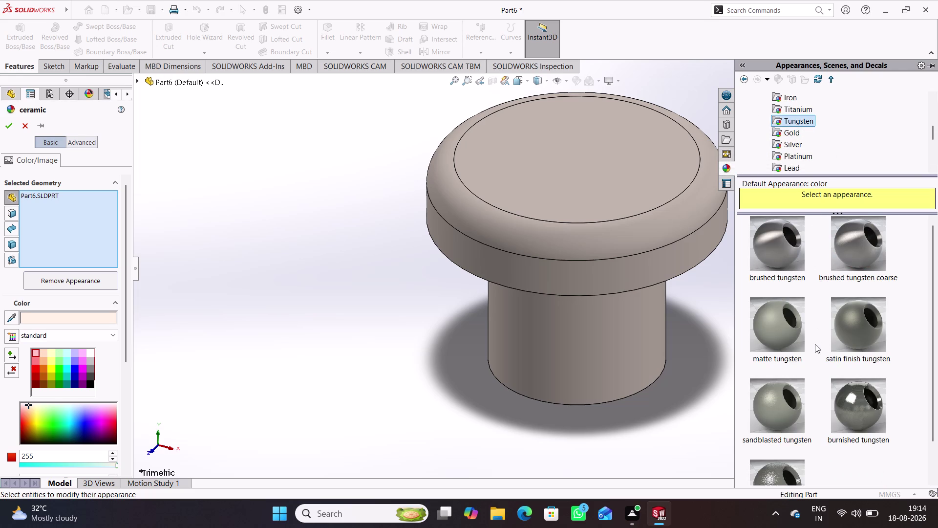
drag(869, 400, 867, 407)
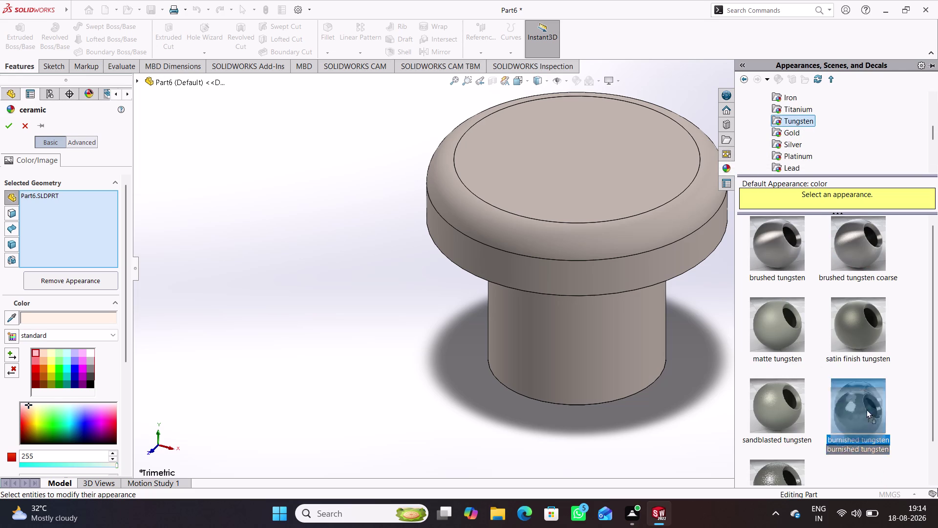
drag(868, 407, 627, 251)
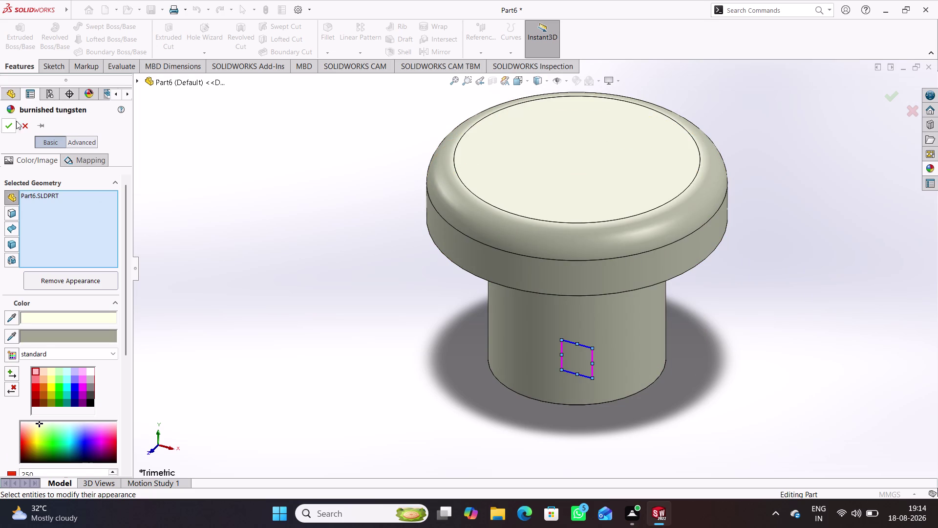
click(11, 122)
click(387, 268)
Save the part as 'piston pin plug' and create a new empty part.
middle_drag(387, 268, 580, 115)
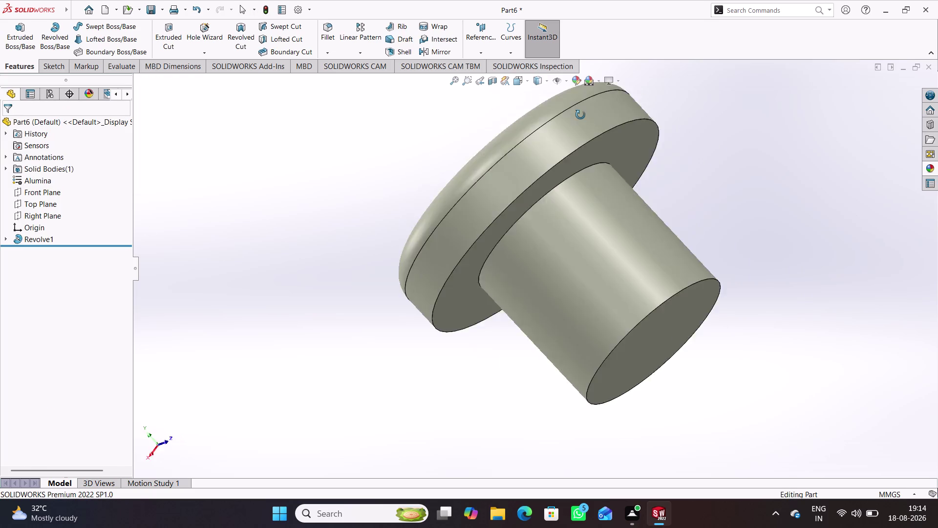
middle_drag(580, 114, 471, 276)
key(ctrl+s)
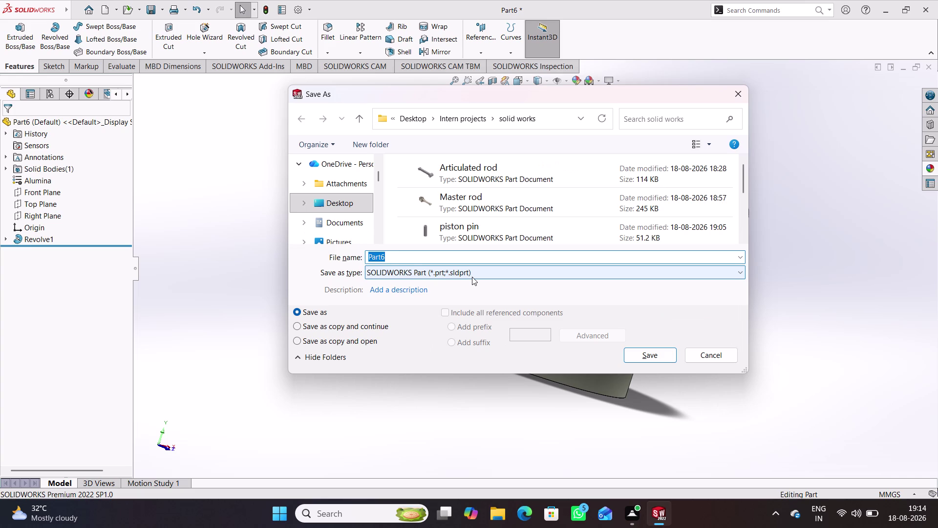
text(pisto)
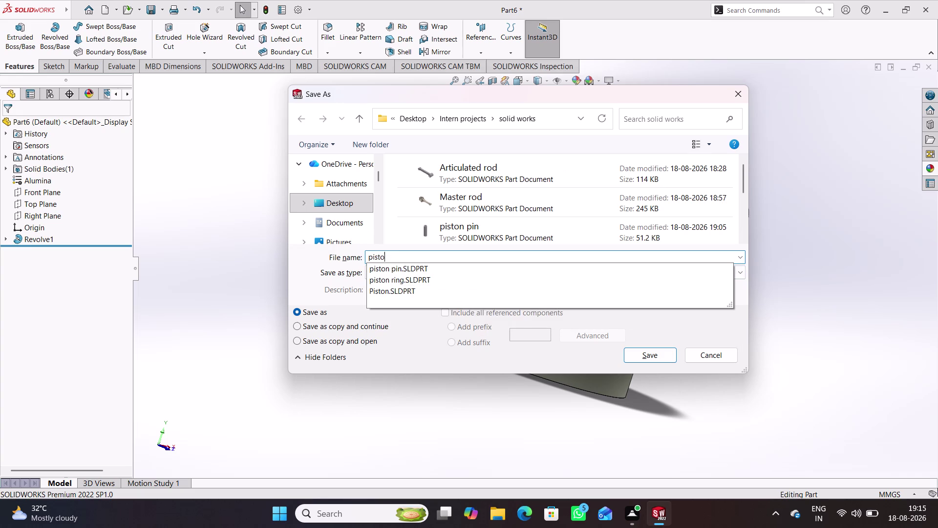
text(n)
key(space)
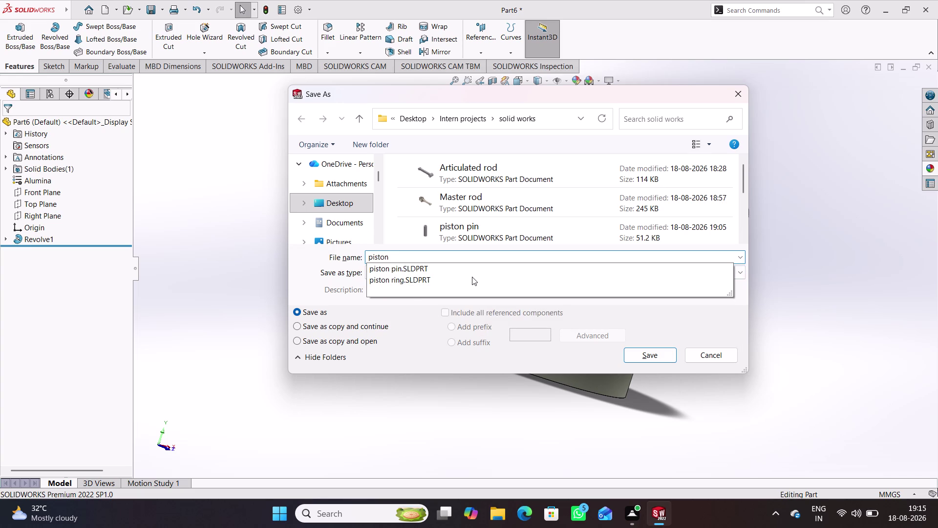
text(pin)
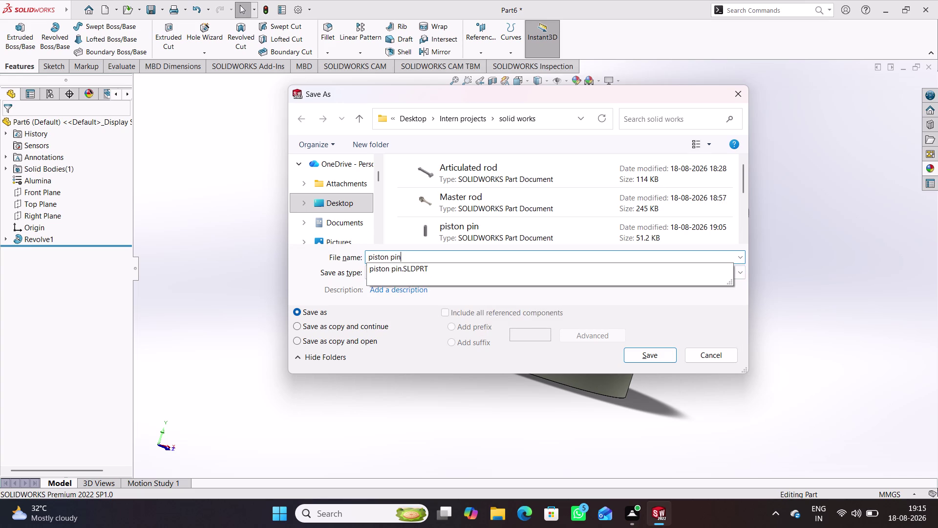
key(space)
text(p)
text(l)
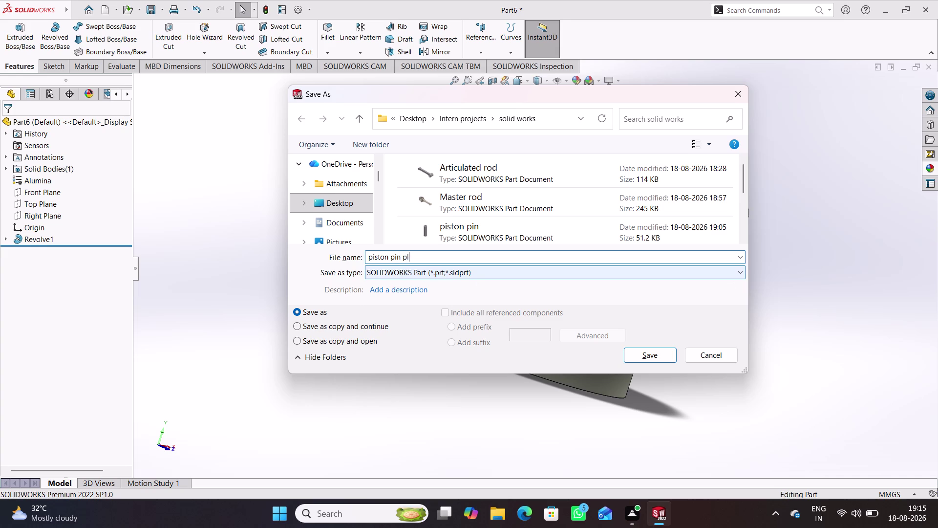
text(ug)
key(Return)
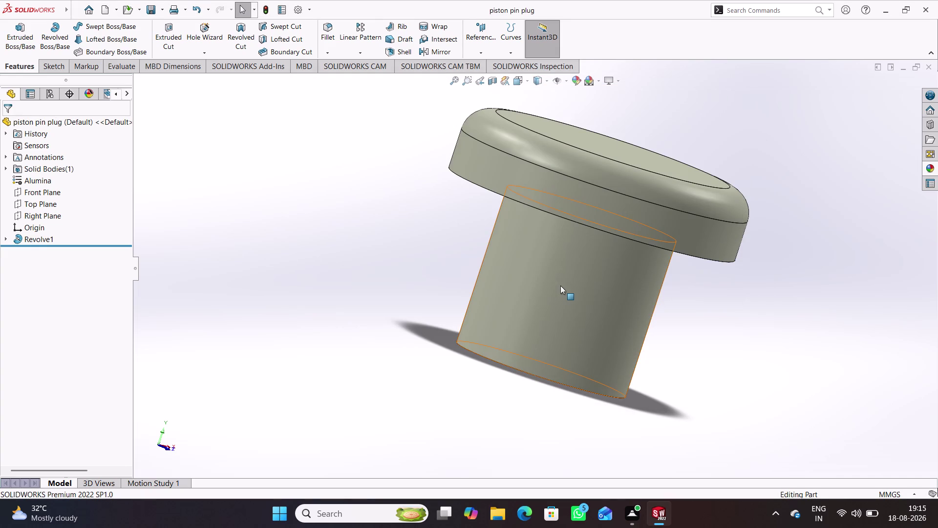
key(ctrl+s)
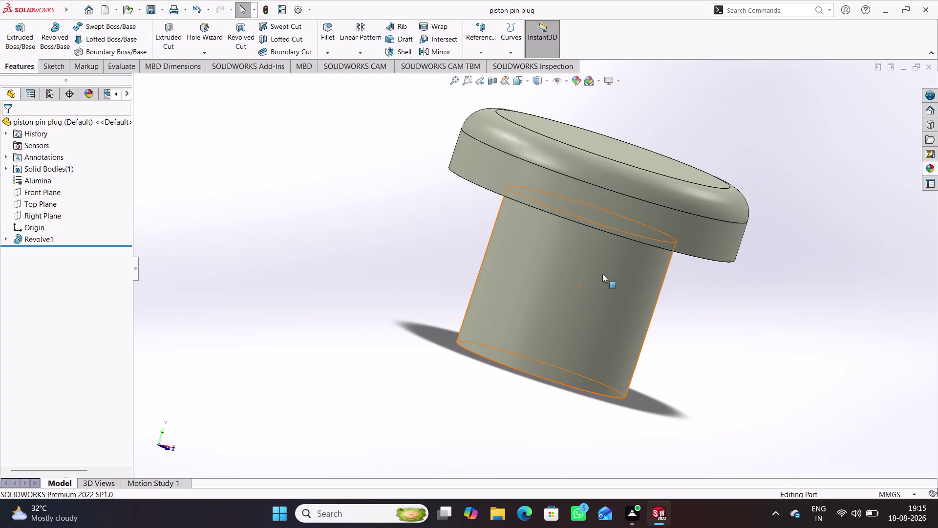
key(ctrl+n)
Sketch two concentric circles at the origin on the Front plane.
click(396, 382)
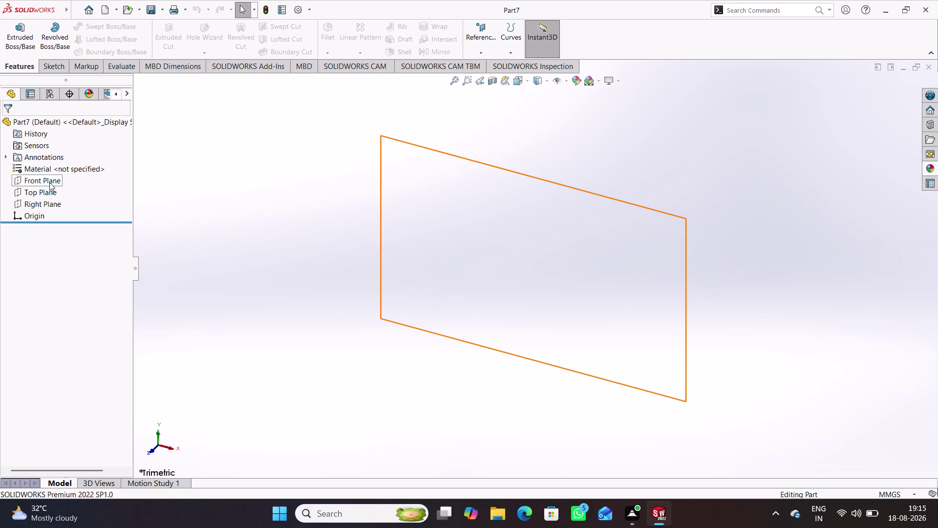
click(46, 176)
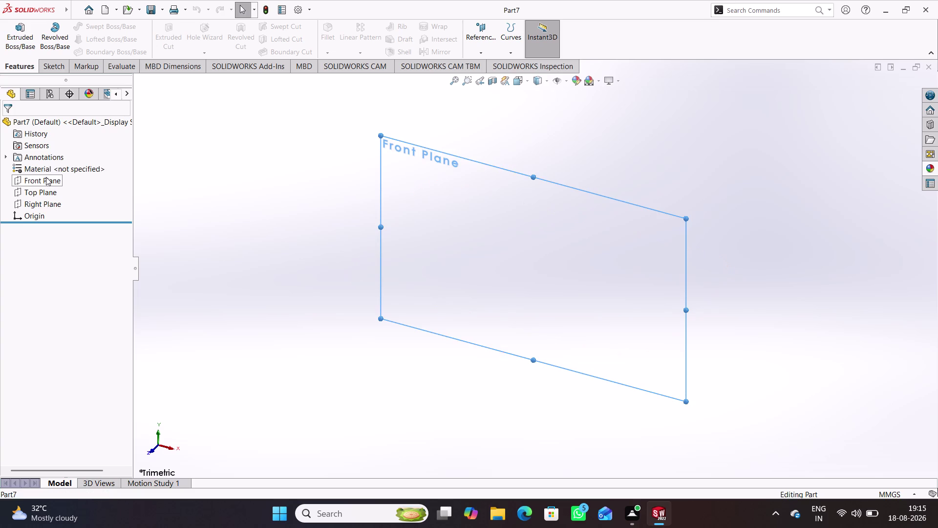
click(54, 162)
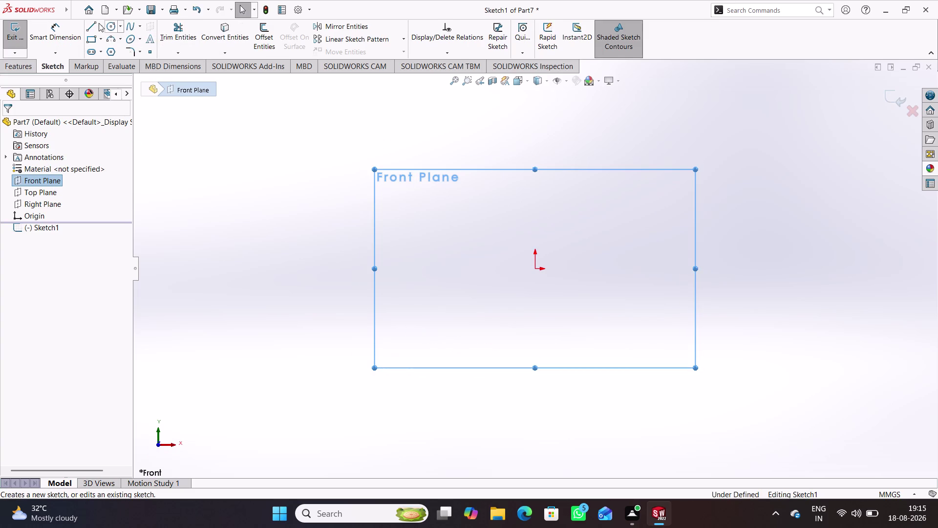
click(109, 23)
click(536, 267)
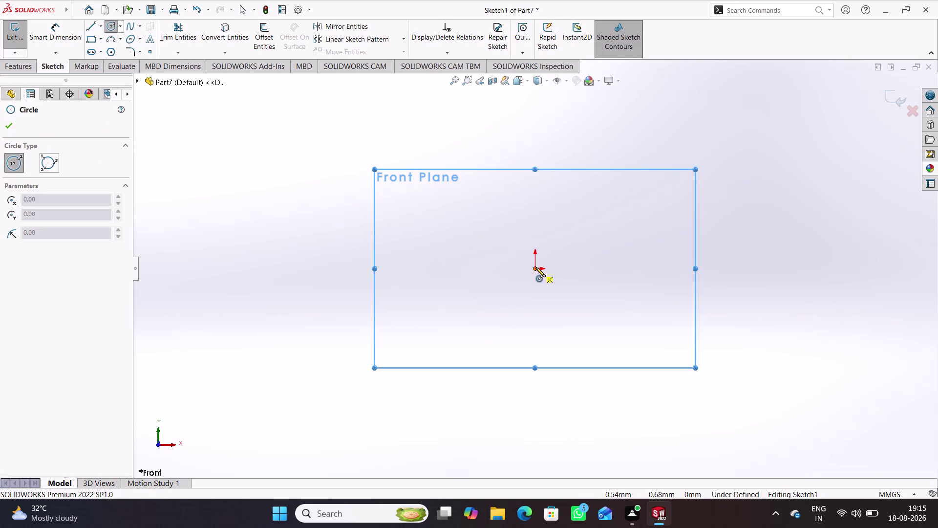
click(545, 333)
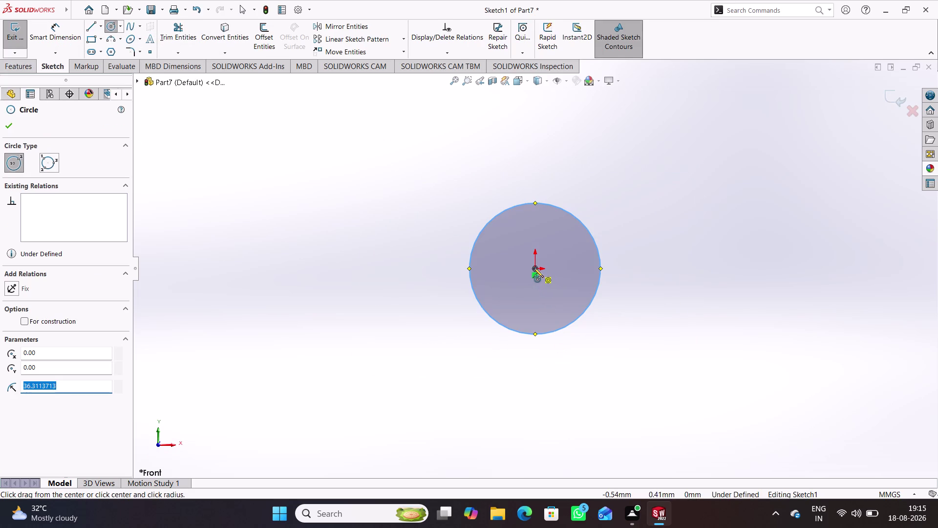
click(534, 268)
click(549, 309)
Dimension the outer circle to 52 mm and the inner circle to 46 mm.
right_drag(399, 347, 407, 247)
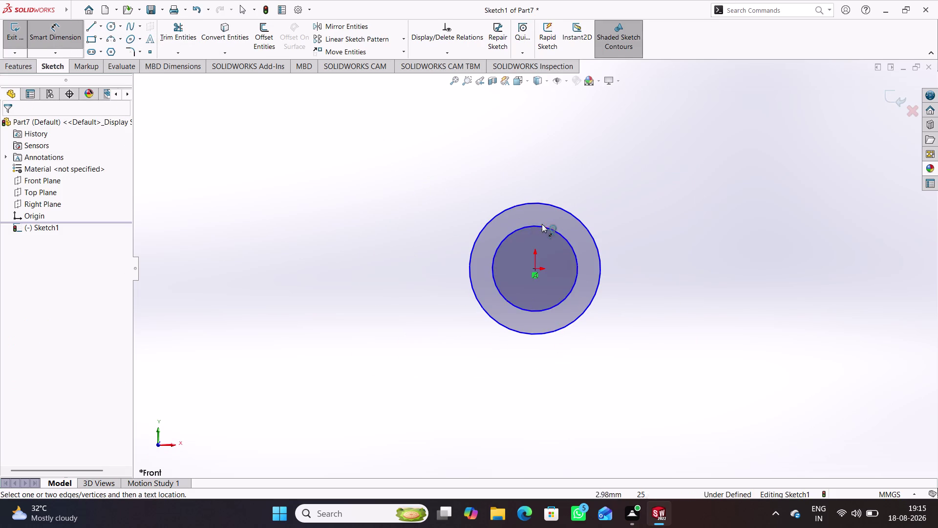
click(559, 208)
click(592, 151)
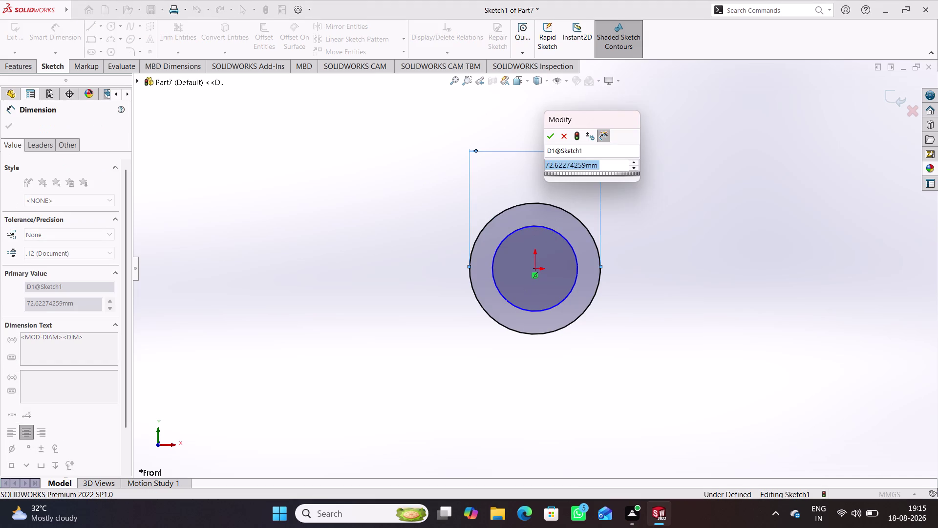
text(52)
key(Return)
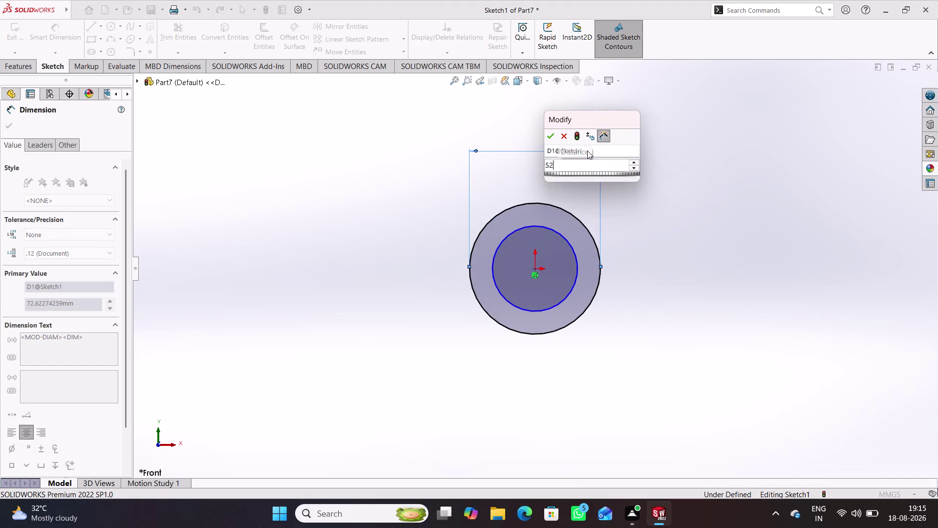
click(647, 238)
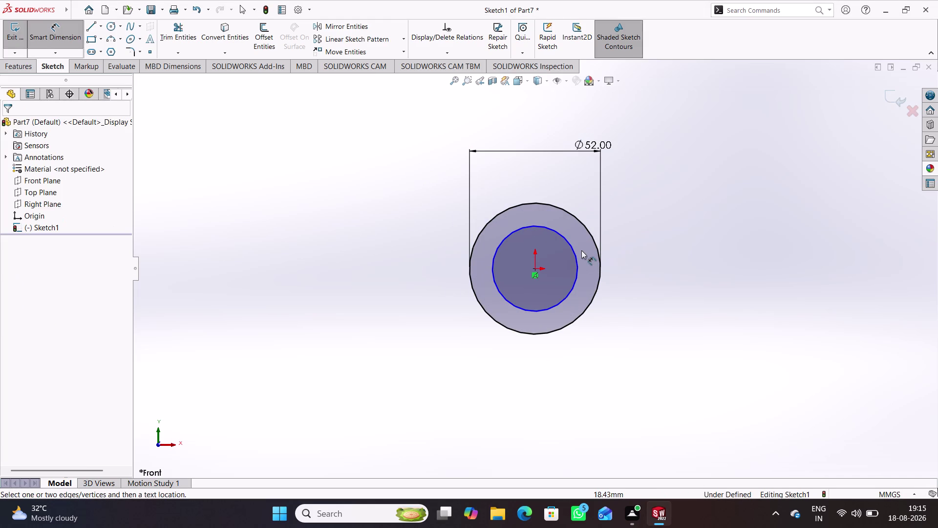
click(575, 251)
click(542, 179)
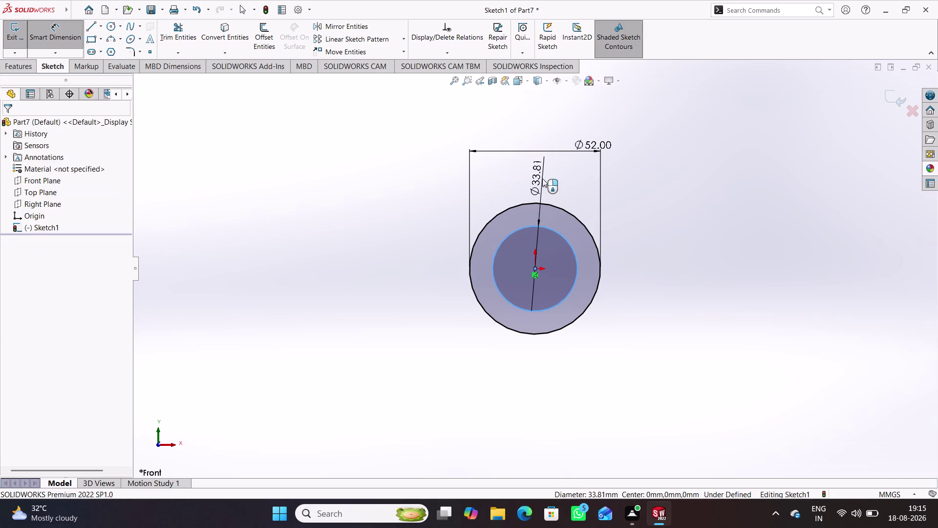
text(46)
key(Return)
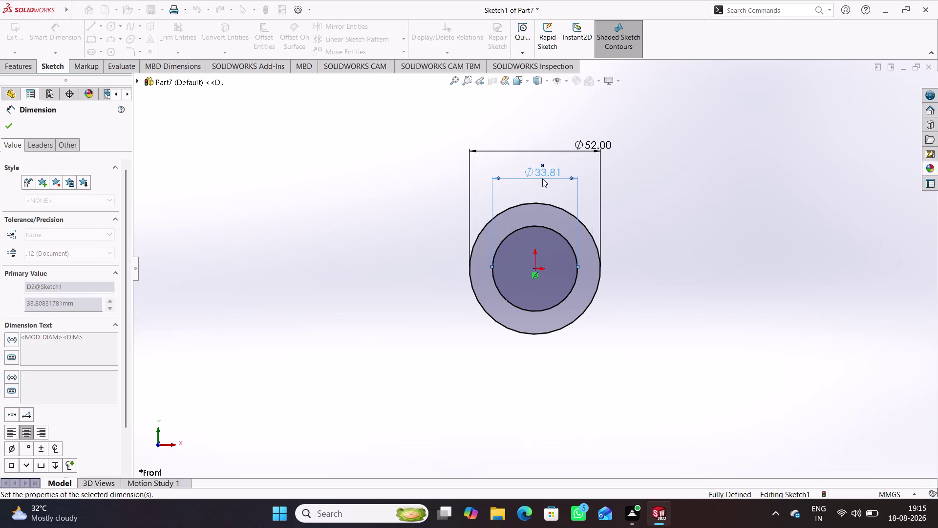
click(374, 245)
Check the 52 mm dimension and exit the sketch.
right_drag(391, 326, 369, 171)
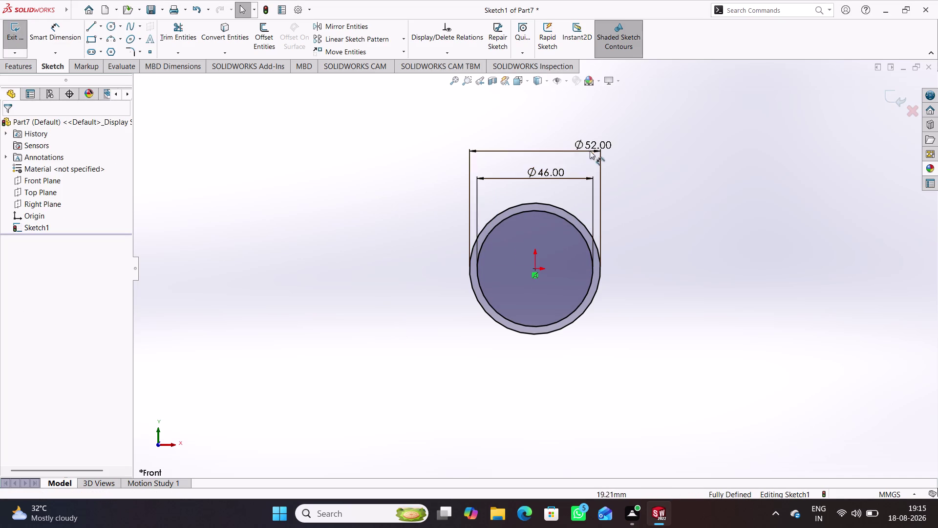
drag(597, 144, 539, 145)
click(664, 181)
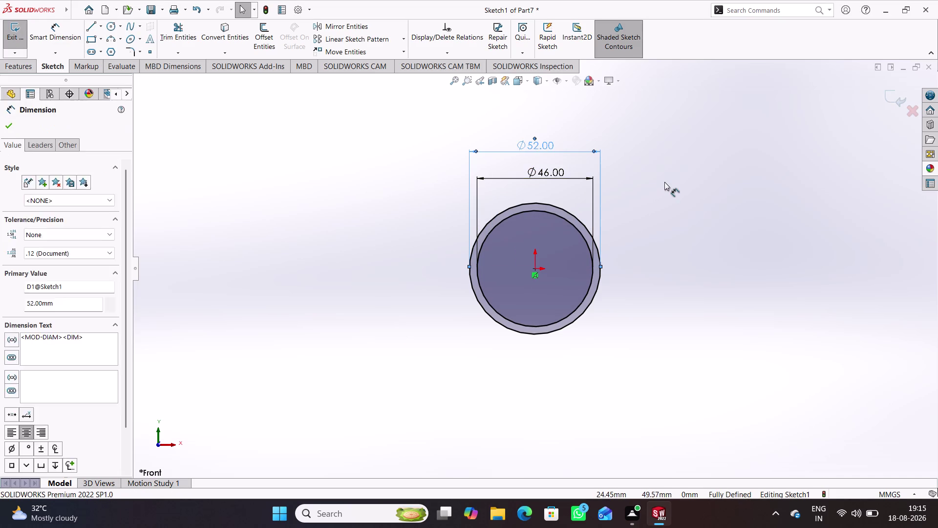
click(892, 97)
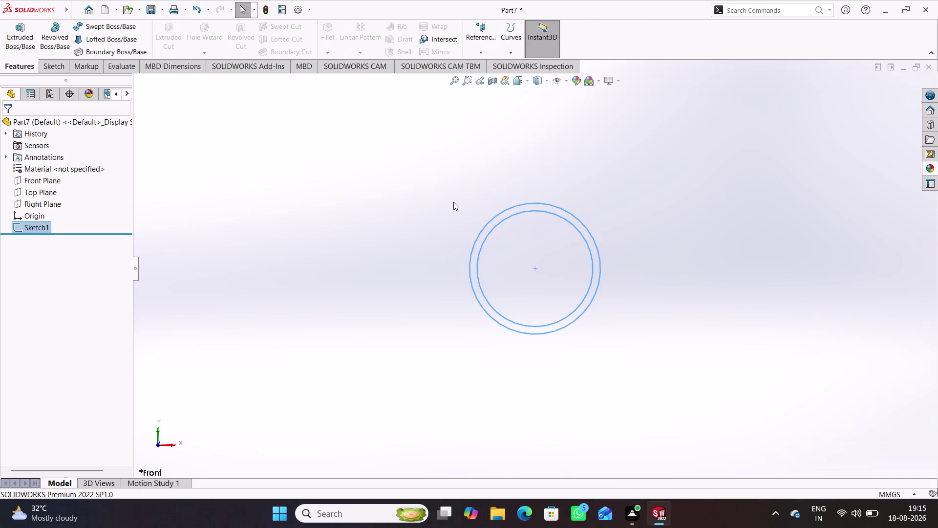
click(23, 31)
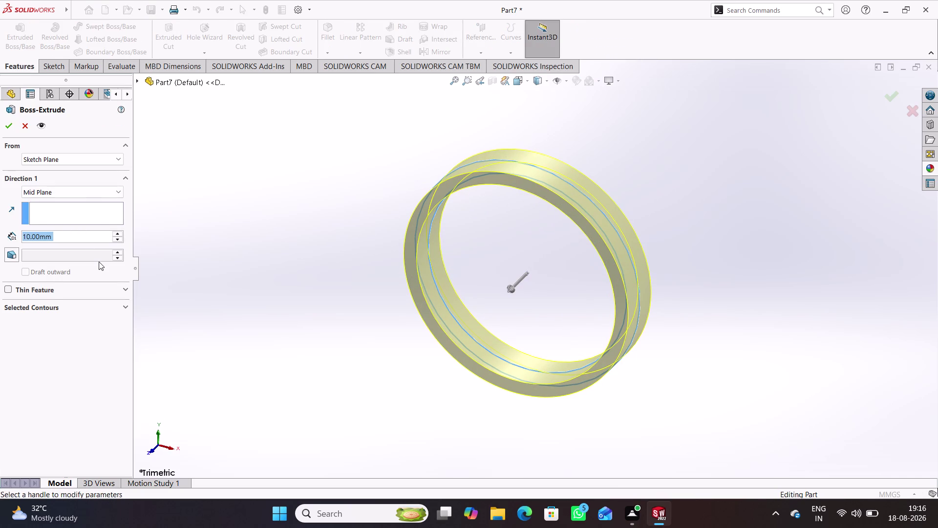
Extrude the rings 70 mm, mid plane, into a tube.
text(7)
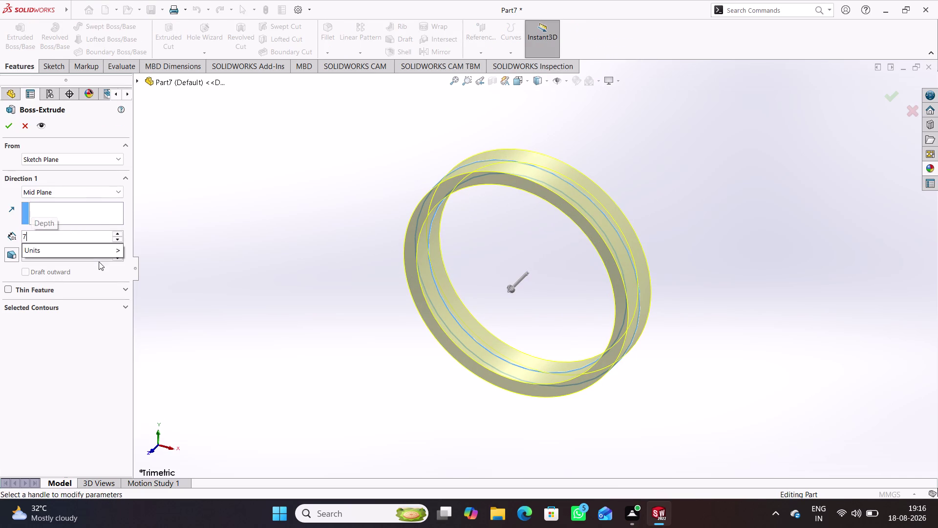
text(0)
key(Return)
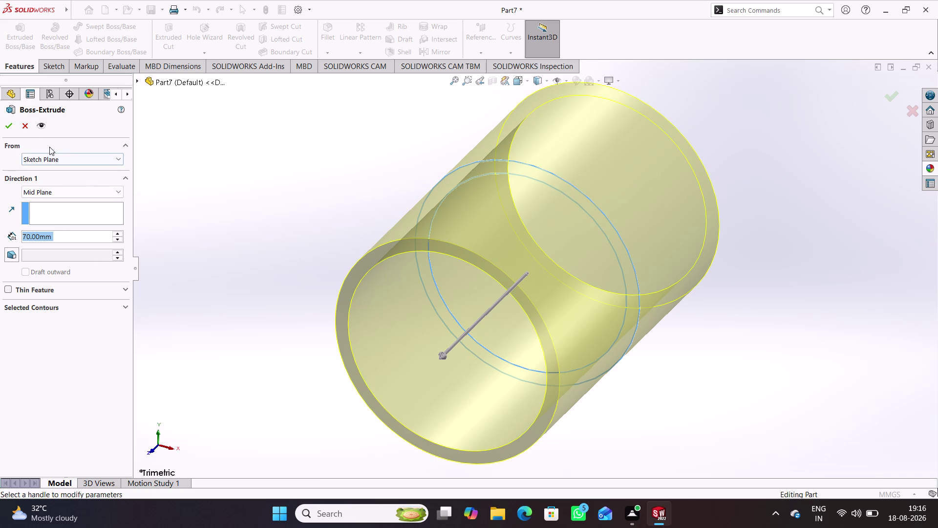
click(13, 123)
Assign Wrought Stainless Steel as the tube's material.
click(242, 209)
right_click(59, 182)
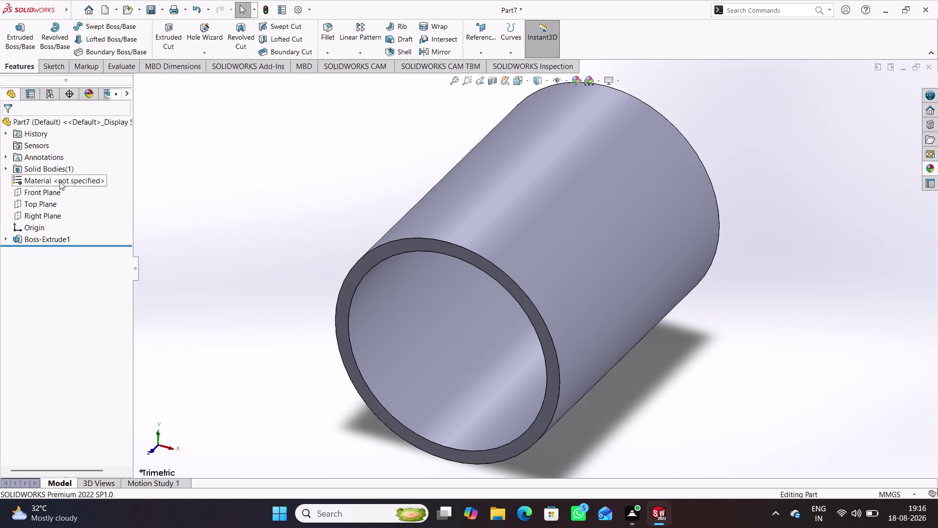
click(103, 194)
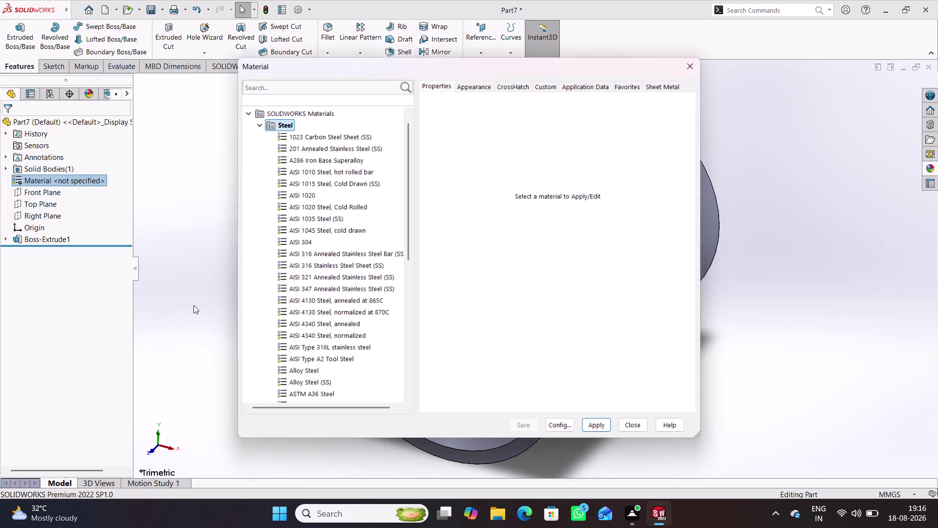
scroll(down, 3)
click(325, 348)
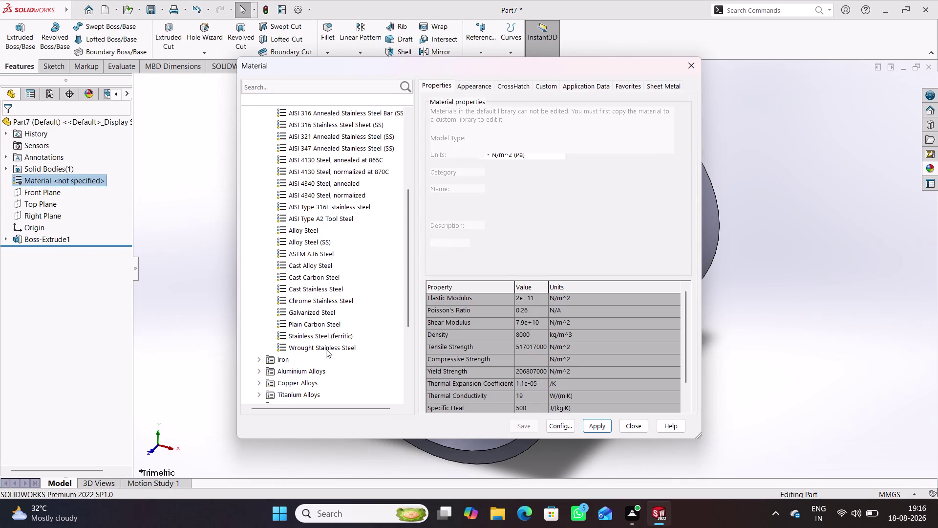
click(604, 430)
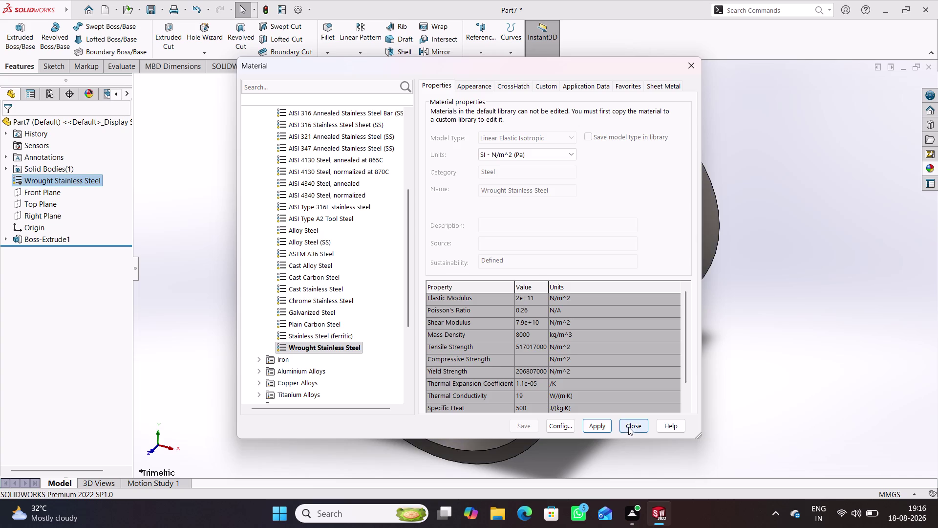
click(628, 426)
Apply the wrought steel appearance to the tube.
middle_drag(661, 360, 607, 356)
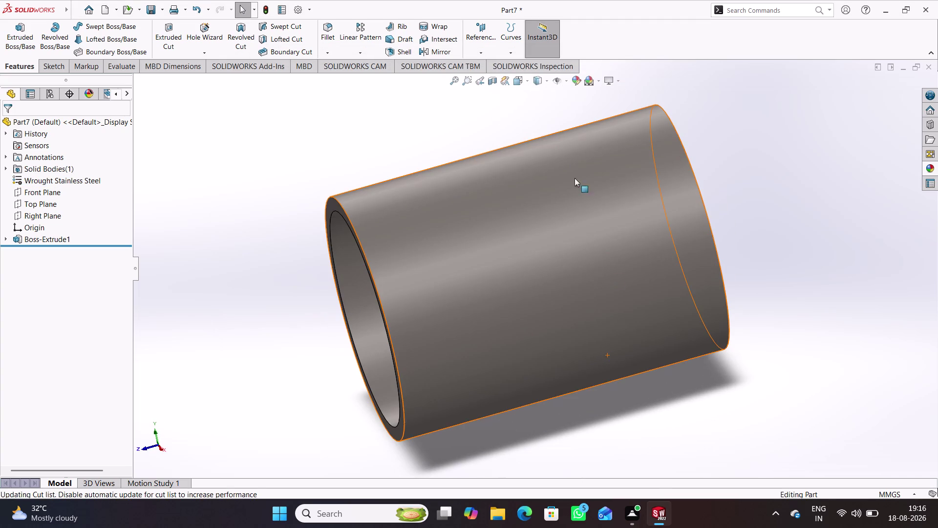
click(577, 81)
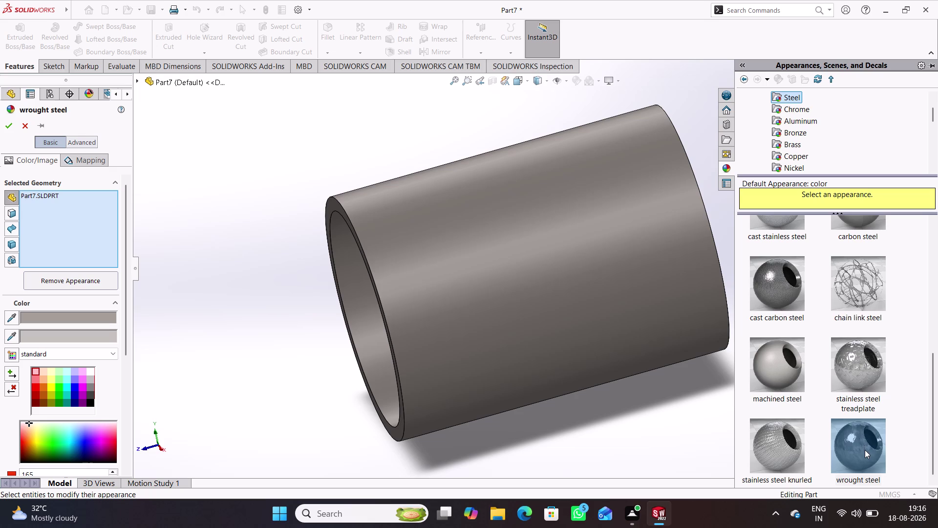
drag(864, 450, 583, 308)
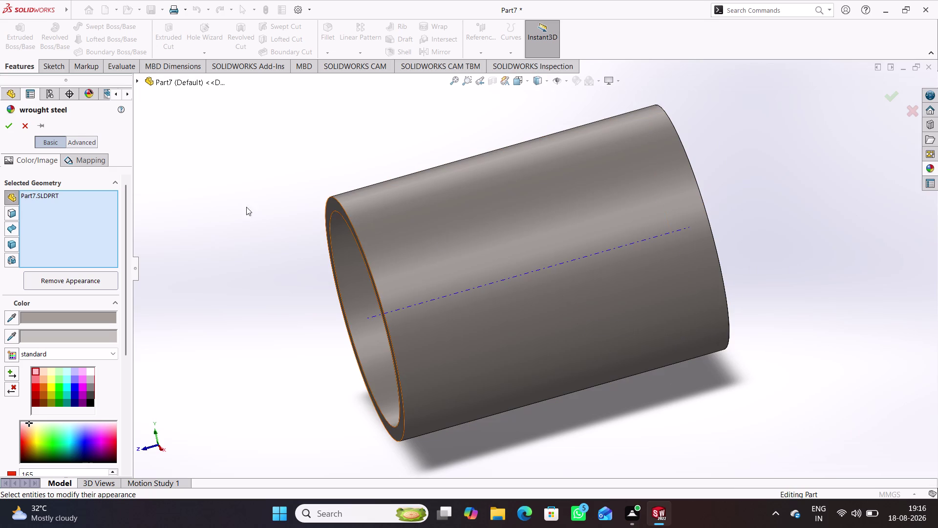
click(10, 123)
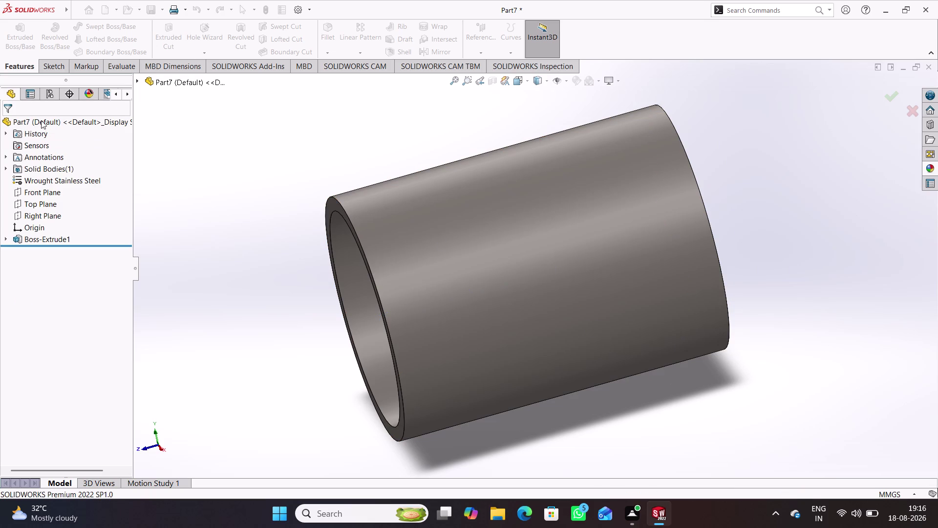
click(264, 9)
middle_drag(270, 275, 337, 272)
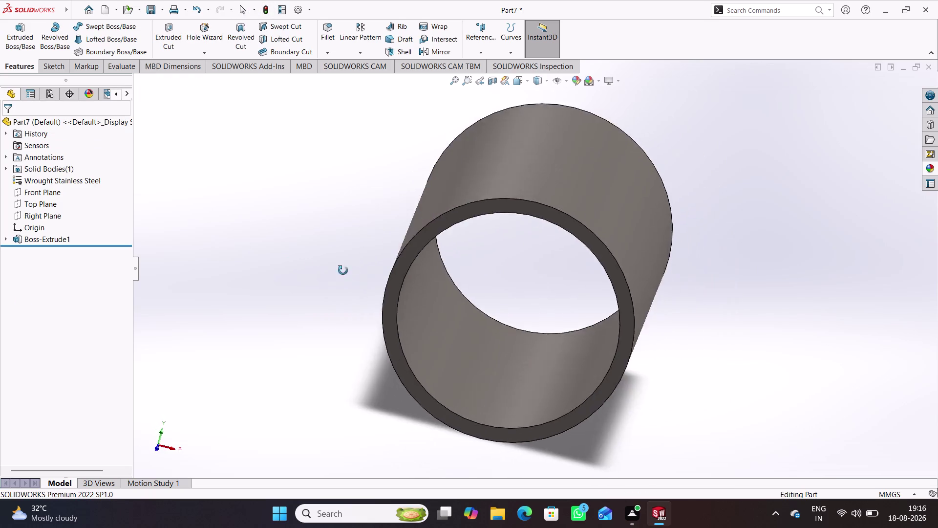
middle_drag(337, 272, 282, 263)
key(ctrl+s)
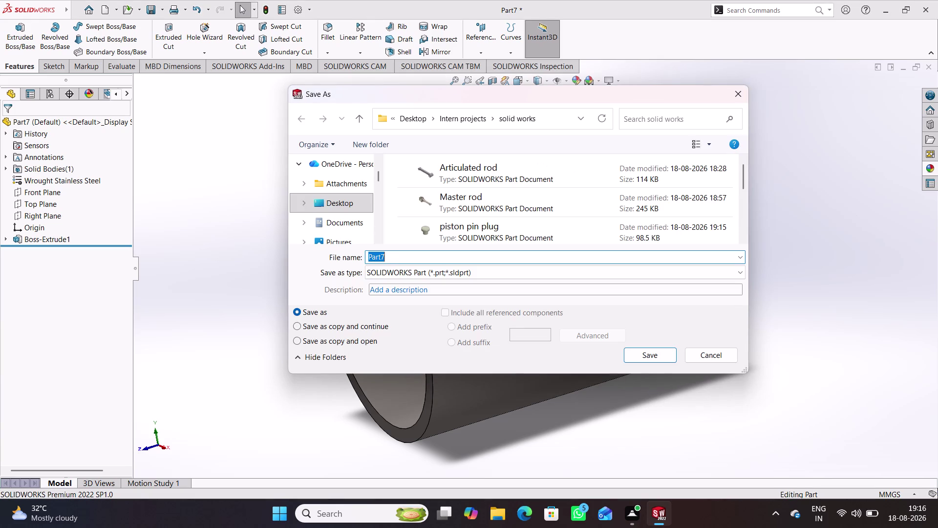
Enter the file name 'master rod bearing' for the tube.
text(m)
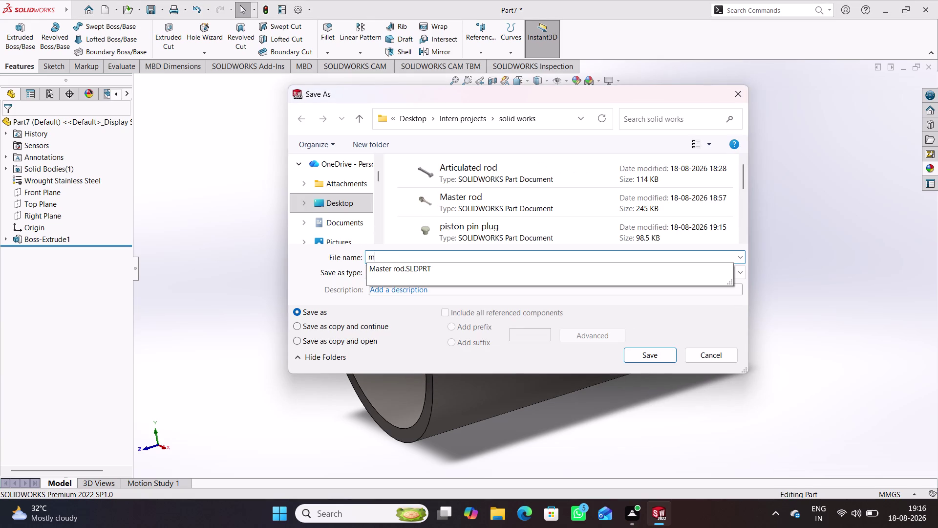
text(aster)
key(space)
text(r)
text(od)
key(space)
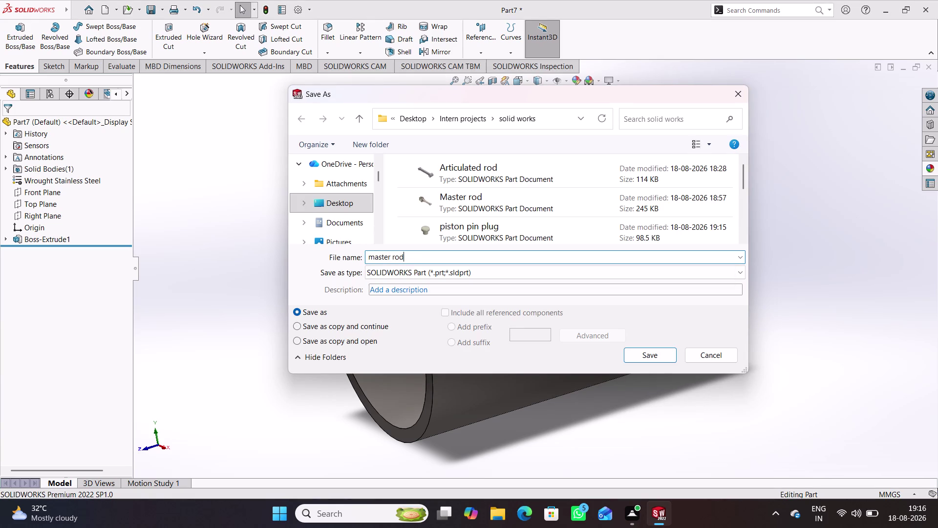
text(beari)
text(ng)
Capitalise the name to 'Master rod bearing' and save the part.
key(Left)
key(Left)
key(Left)
key(Right)
key(BackSpace)
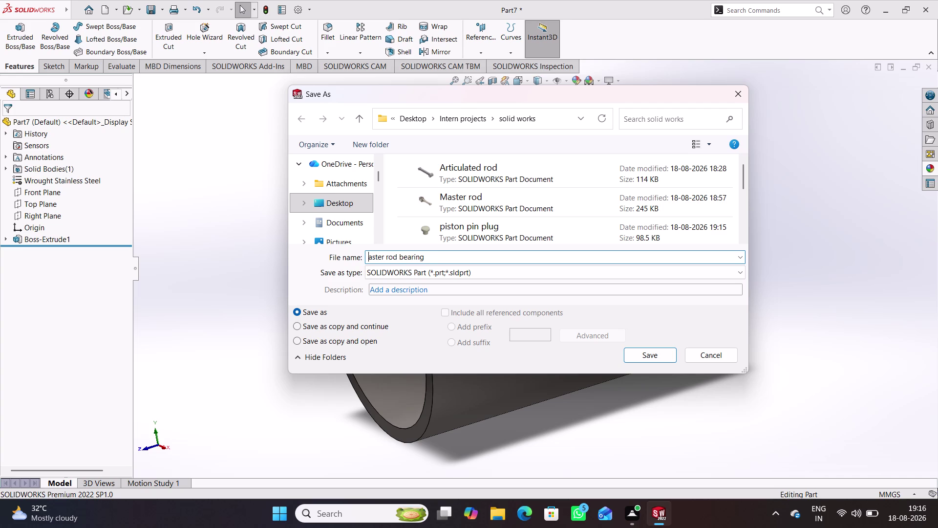
key(shift+m)
key(Return)
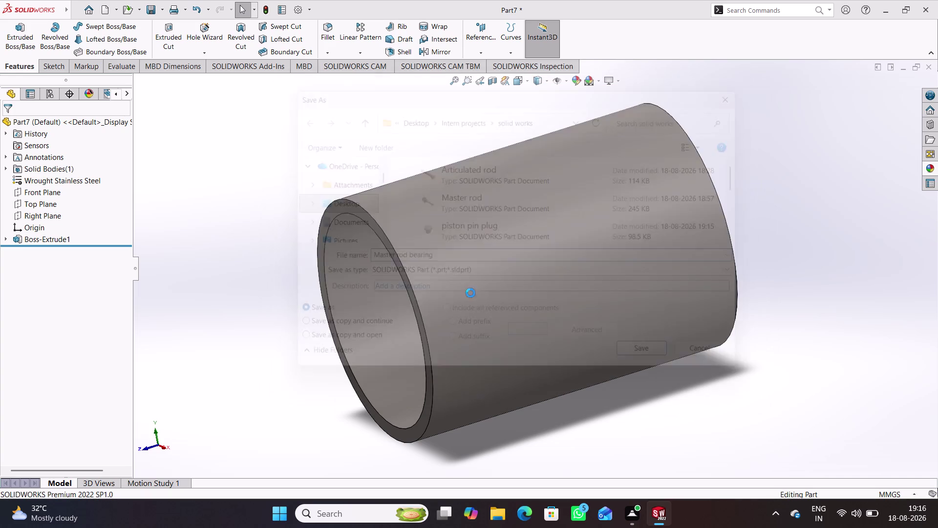
key(ctrl+n)
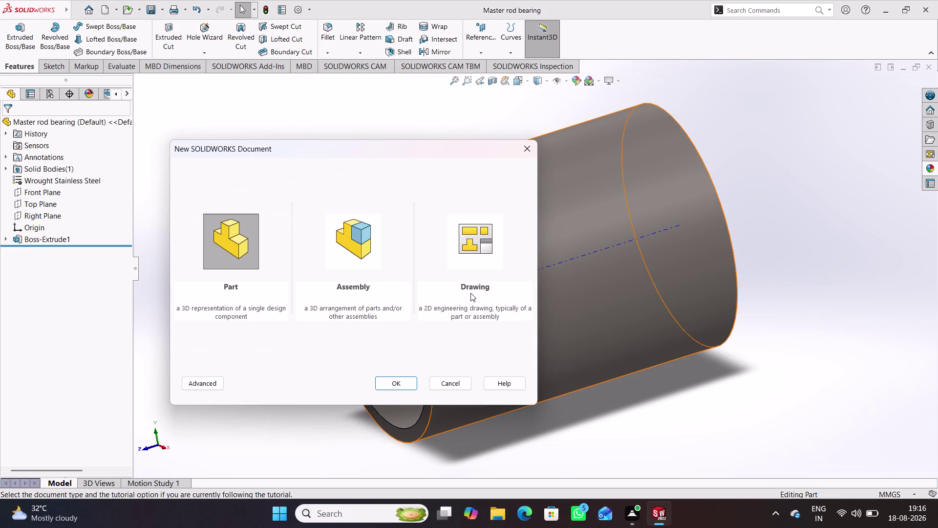
Create a new blank part and save it as Part8.
key(Return)
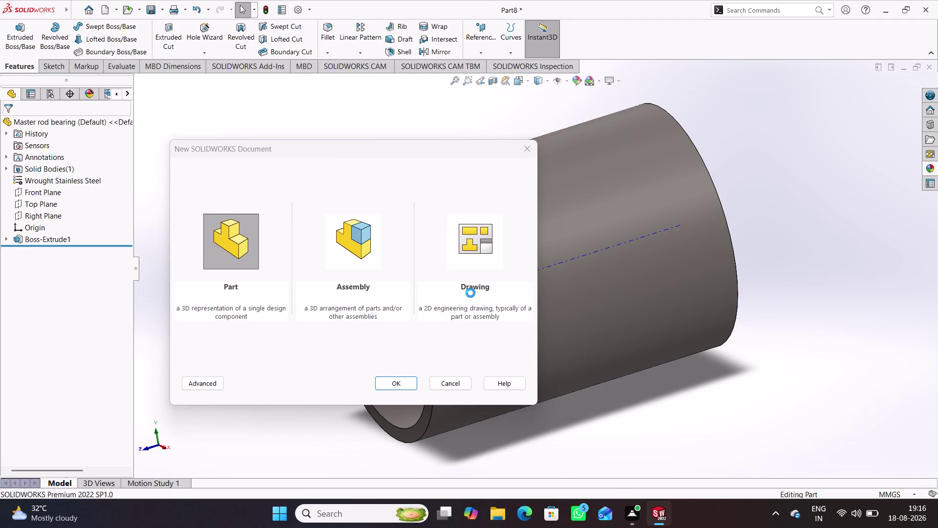
key(Return)
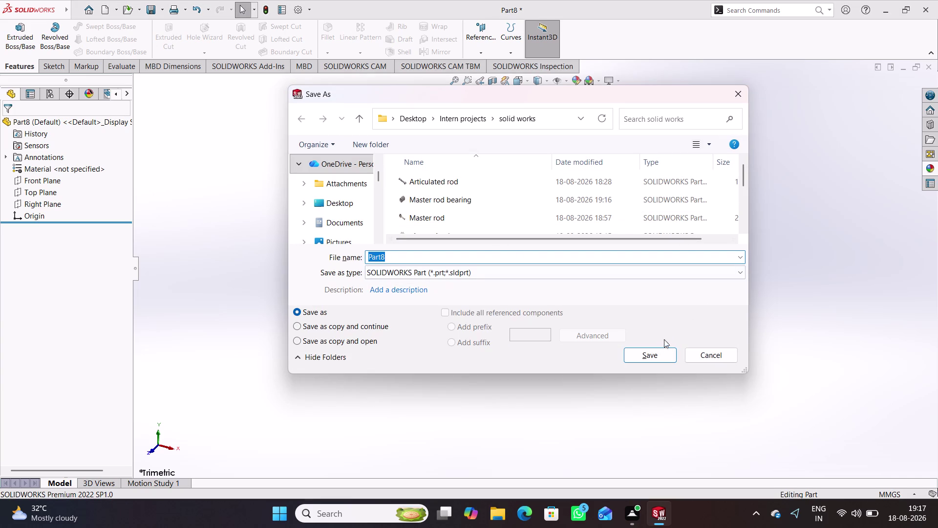
click(648, 353)
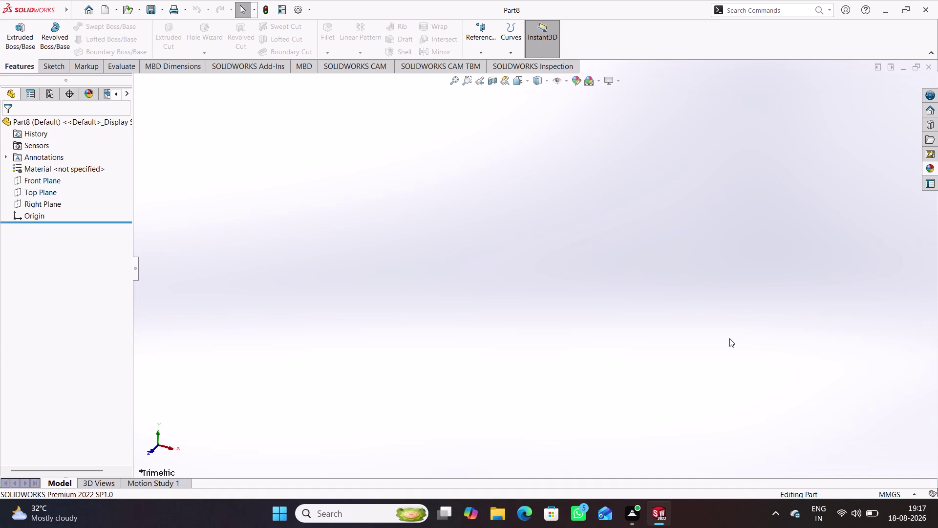
key(ctrl+s)
click(158, 12)
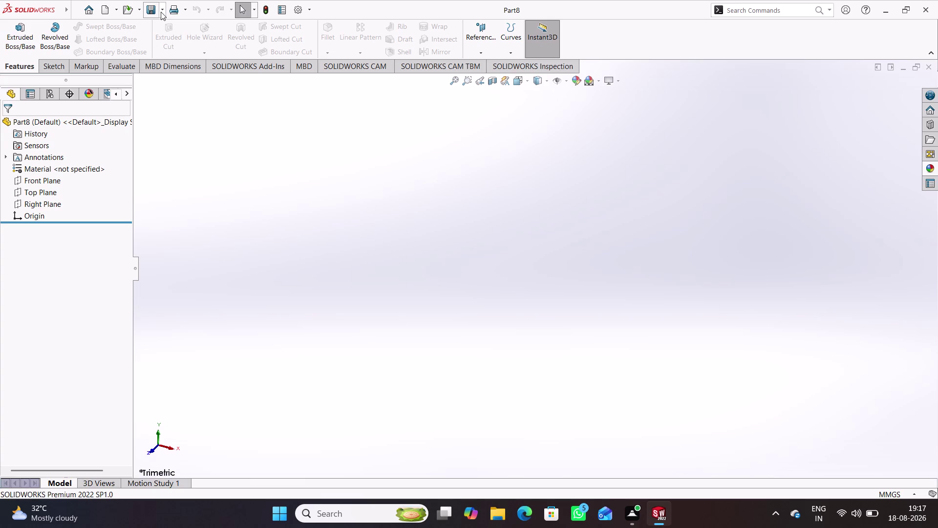
click(162, 9)
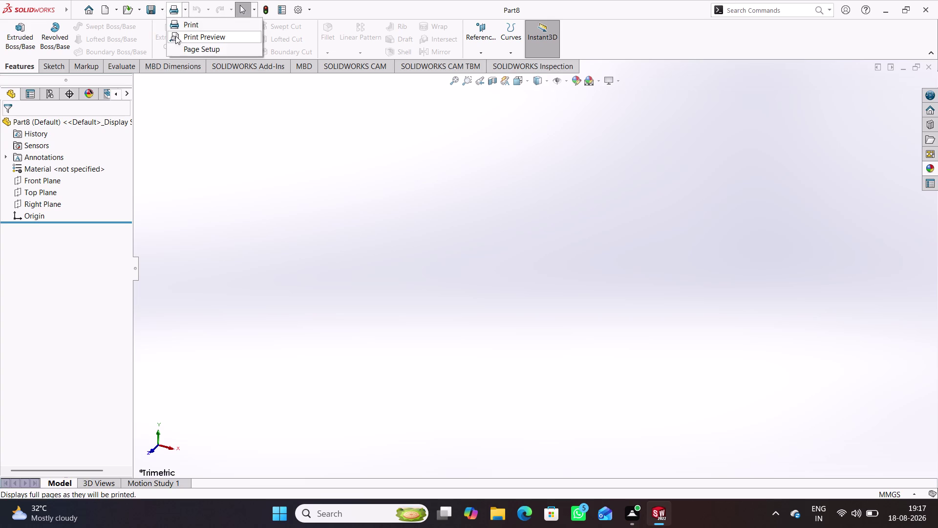
click(165, 38)
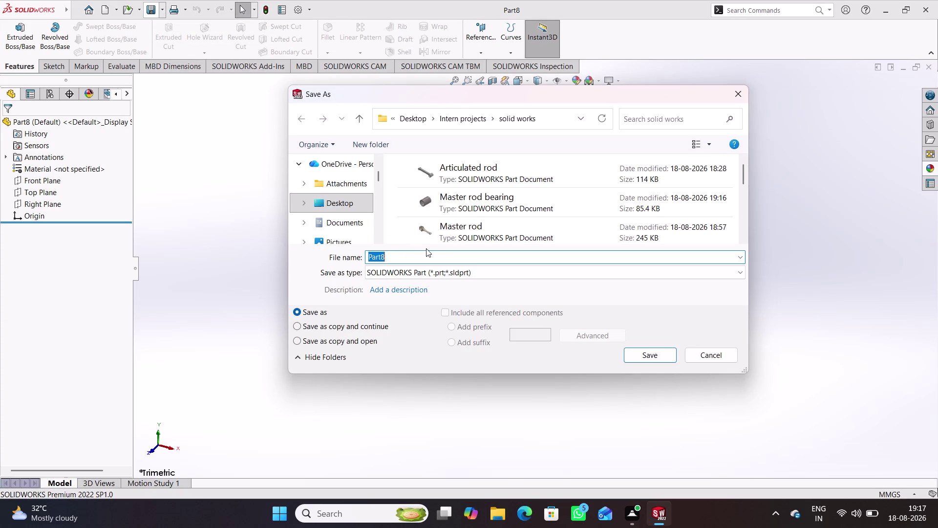
scroll(down, 3)
scroll(down, 3)
scroll(up, 3)
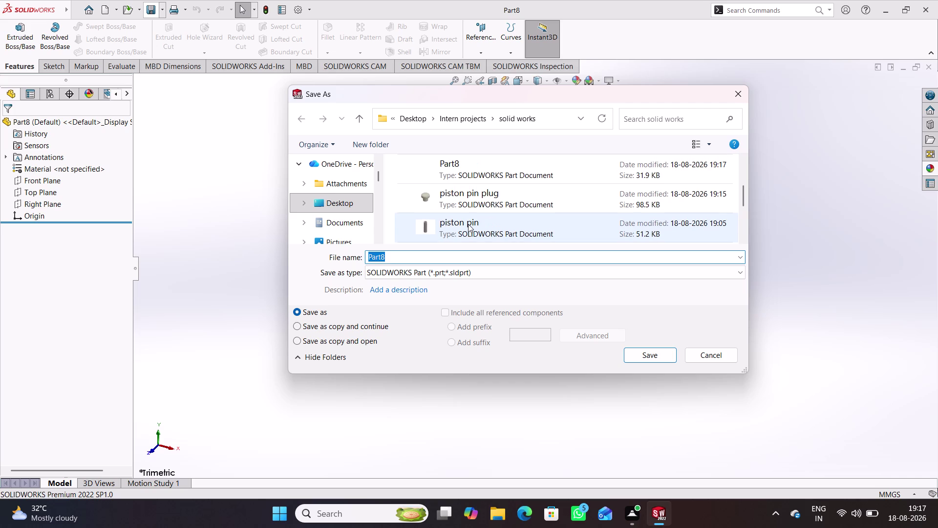
scroll(up, 3)
scroll(down, 3)
scroll(down, 3)
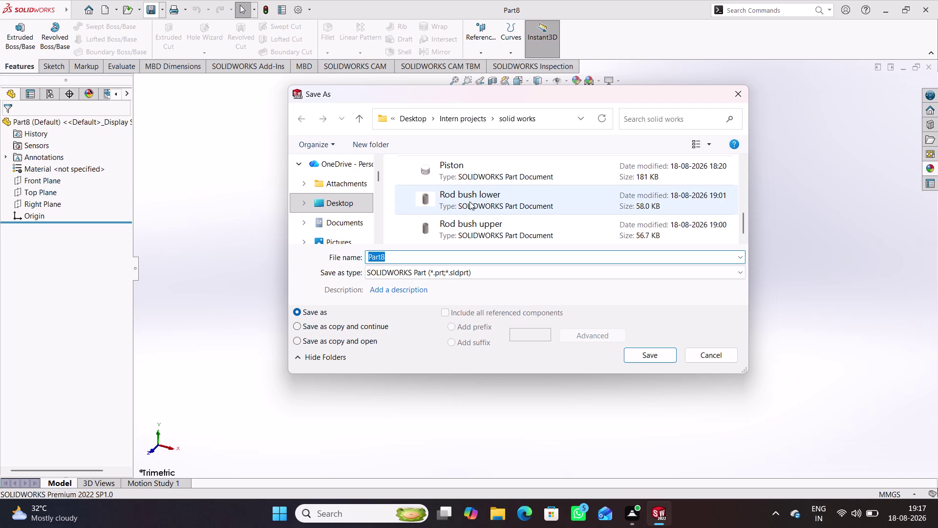
click(734, 98)
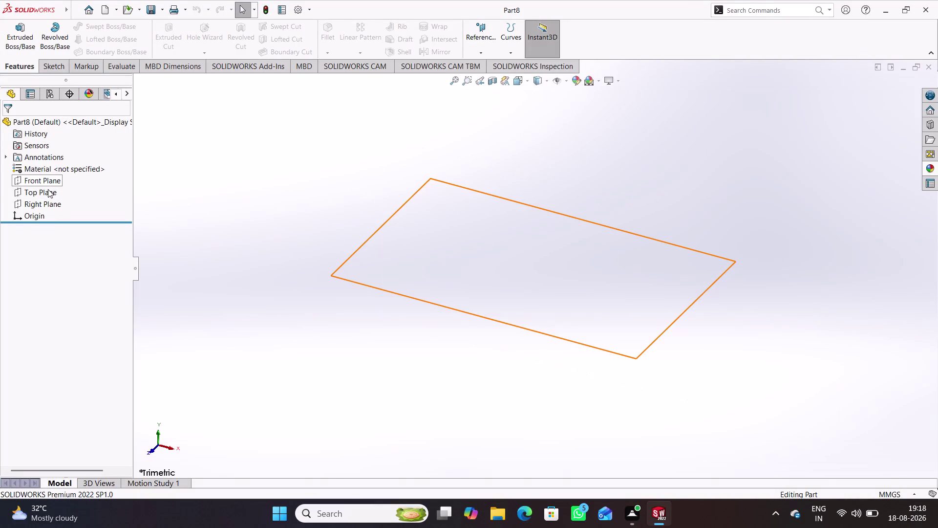
On the Top Plane, draw an origin-centred circle dimensioned to 15 mm diameter.
click(48, 189)
click(57, 179)
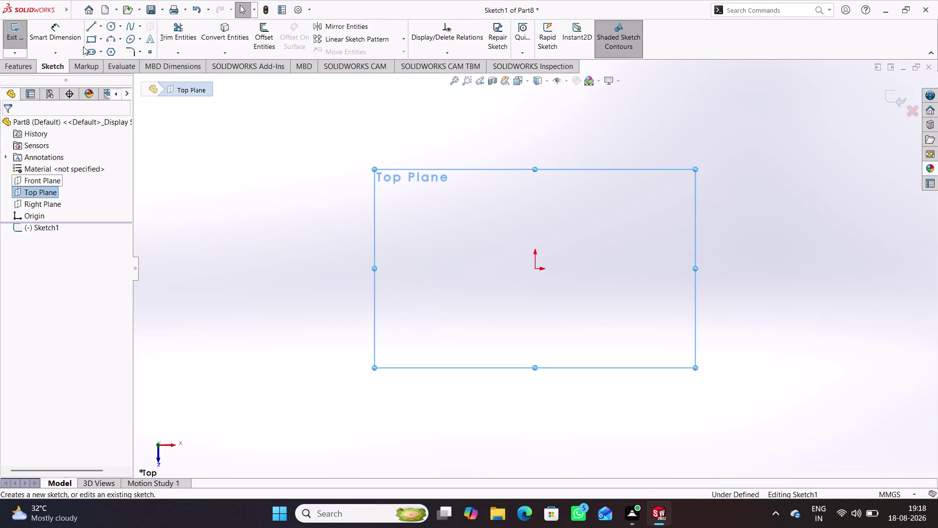
click(108, 28)
click(485, 294)
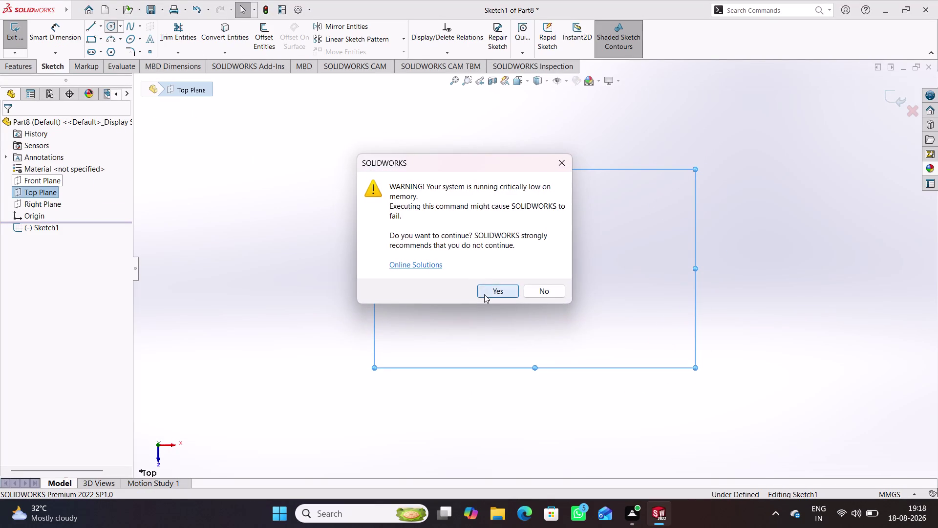
click(536, 267)
click(562, 308)
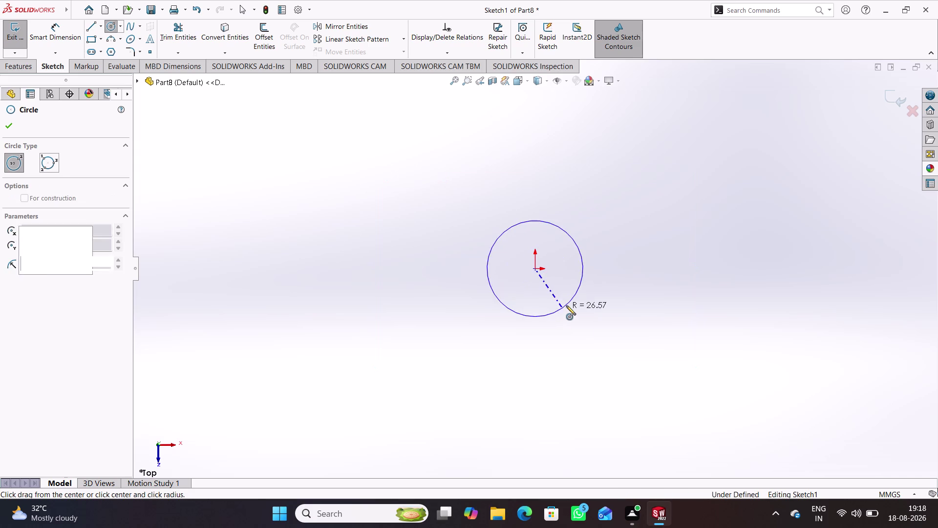
right_drag(619, 346, 610, 284)
click(581, 249)
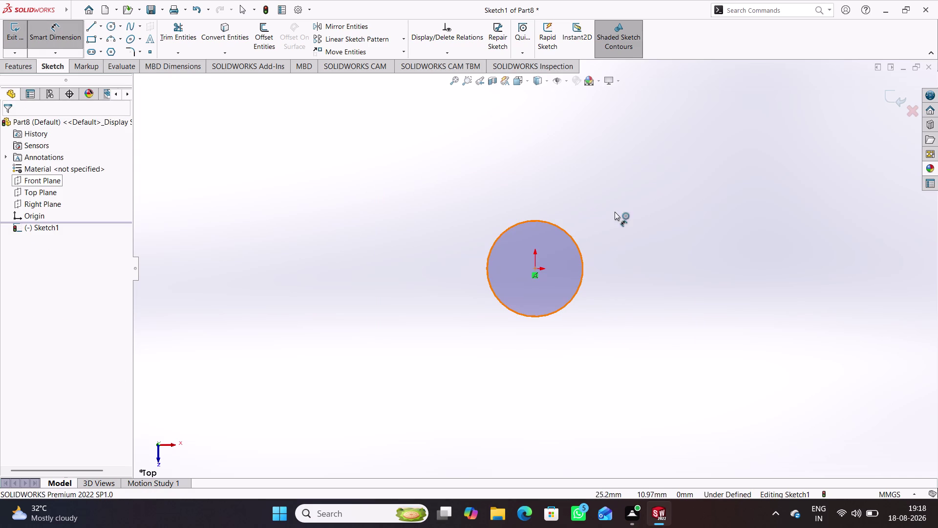
click(620, 207)
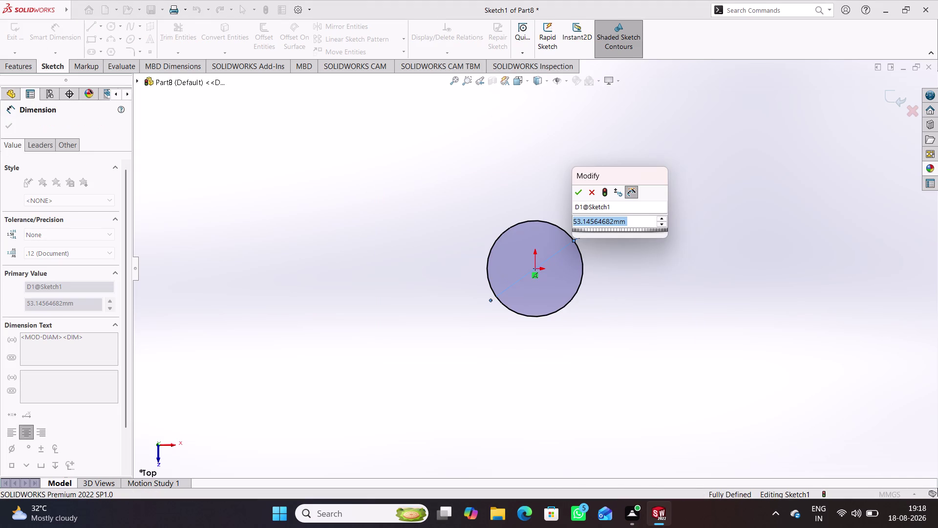
text(15)
key(Return)
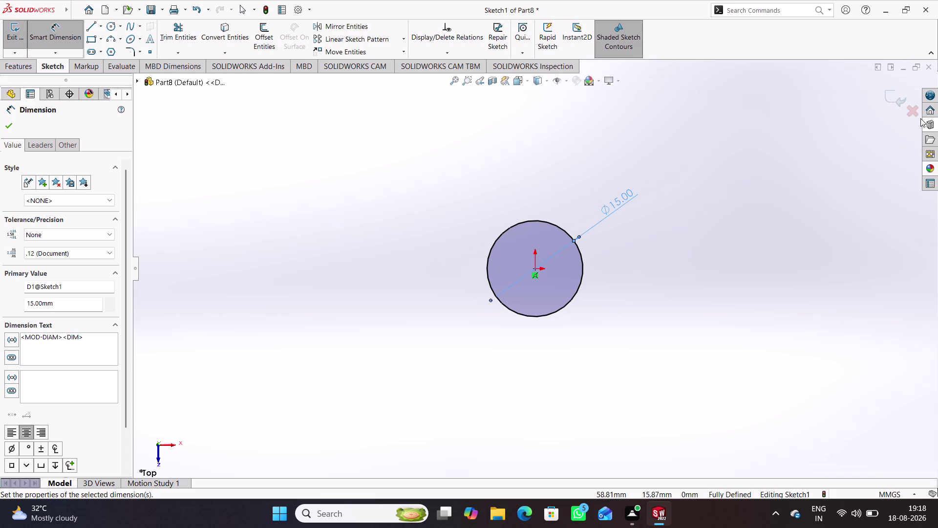
click(894, 101)
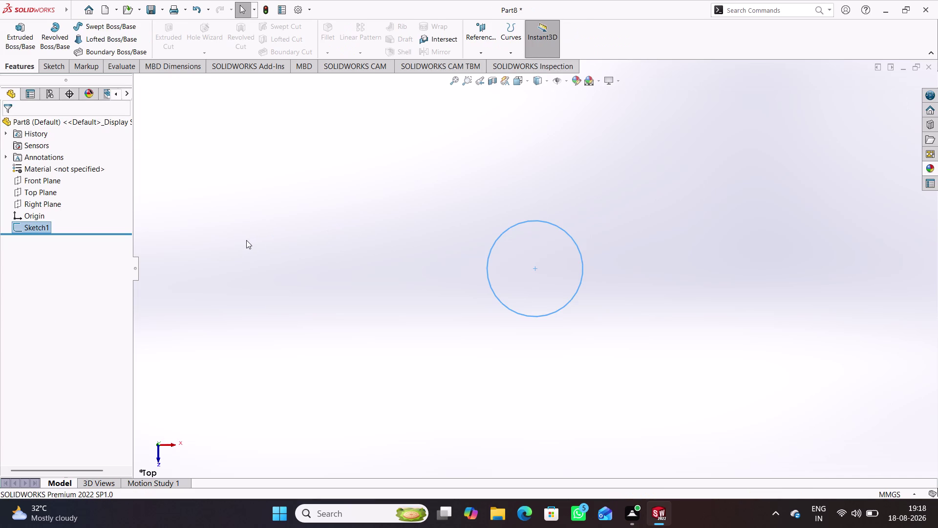
Extrude the 15 mm circle Blind 7 mm into a solid disc.
click(8, 34)
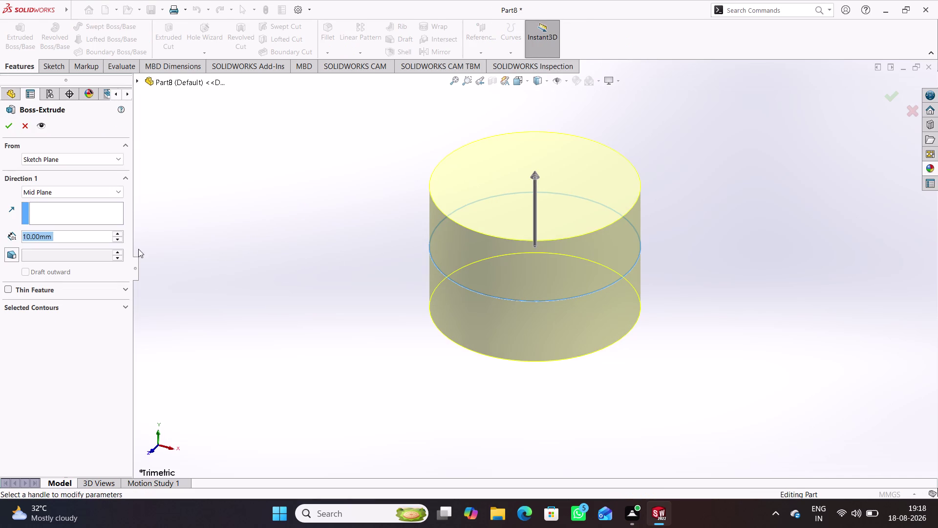
click(93, 191)
click(75, 199)
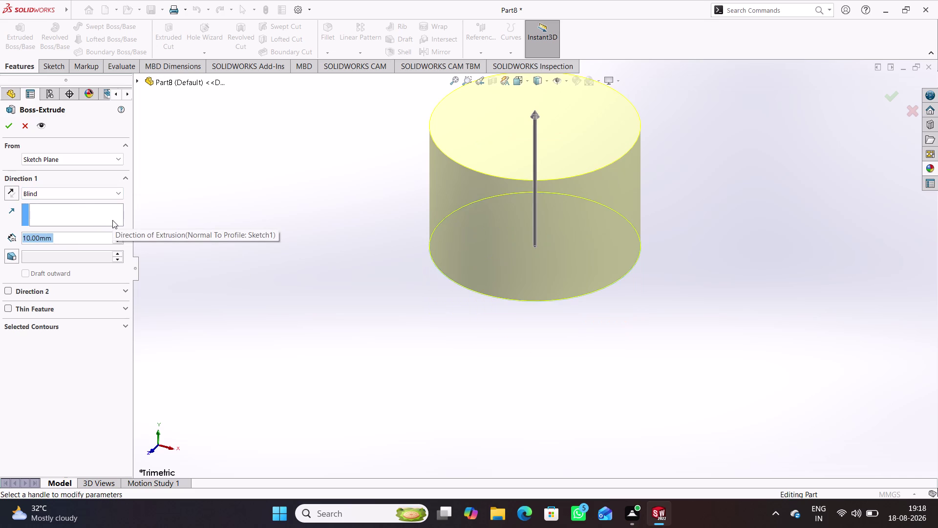
key(7)
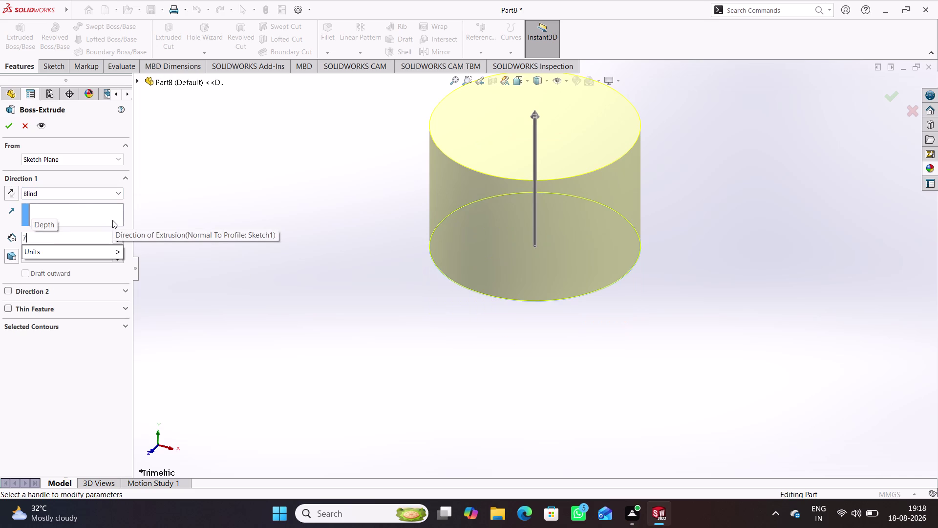
key(Return)
key(Return)
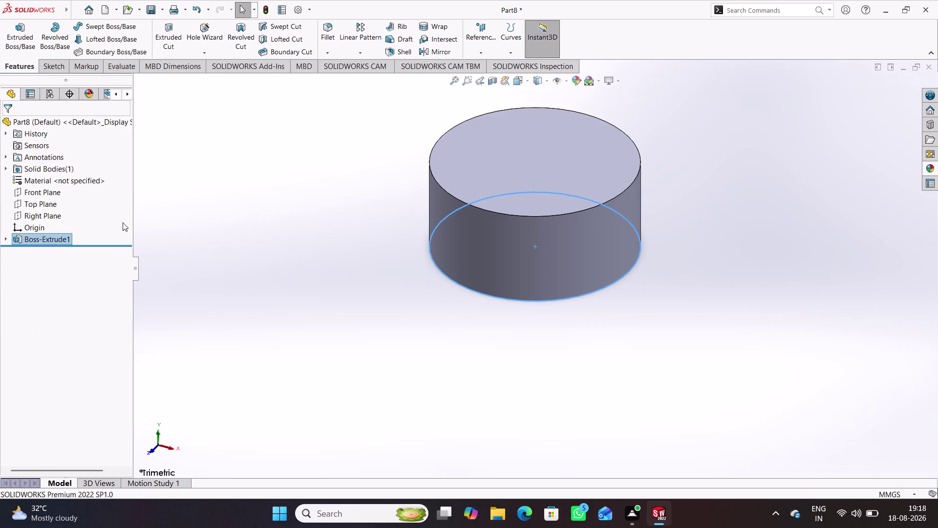
click(252, 290)
click(500, 166)
On the disc's top face, draw an origin-centred circle dimensioned to 10 mm diameter.
click(543, 140)
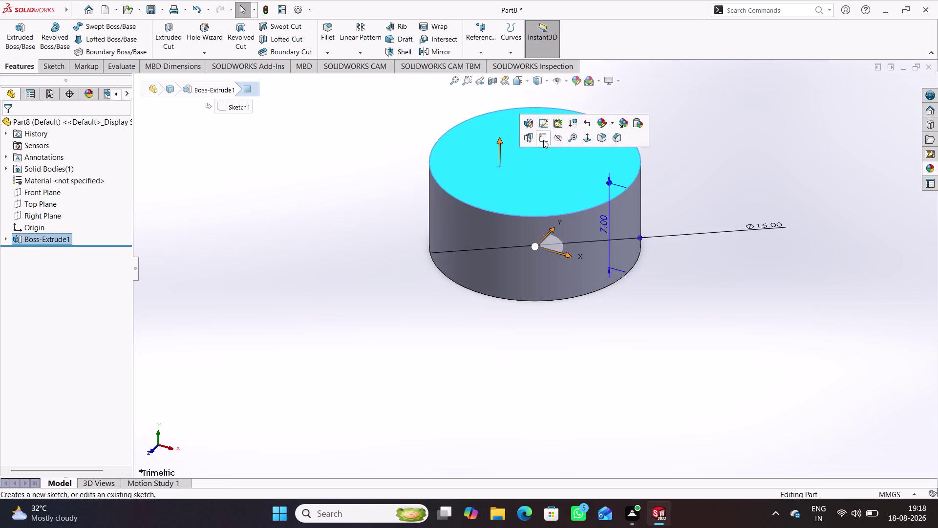
click(112, 28)
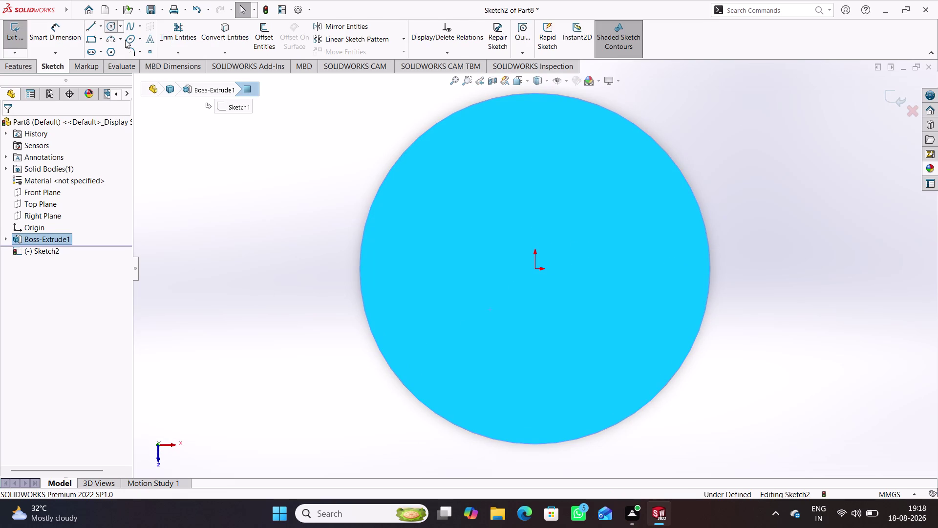
click(536, 268)
click(567, 336)
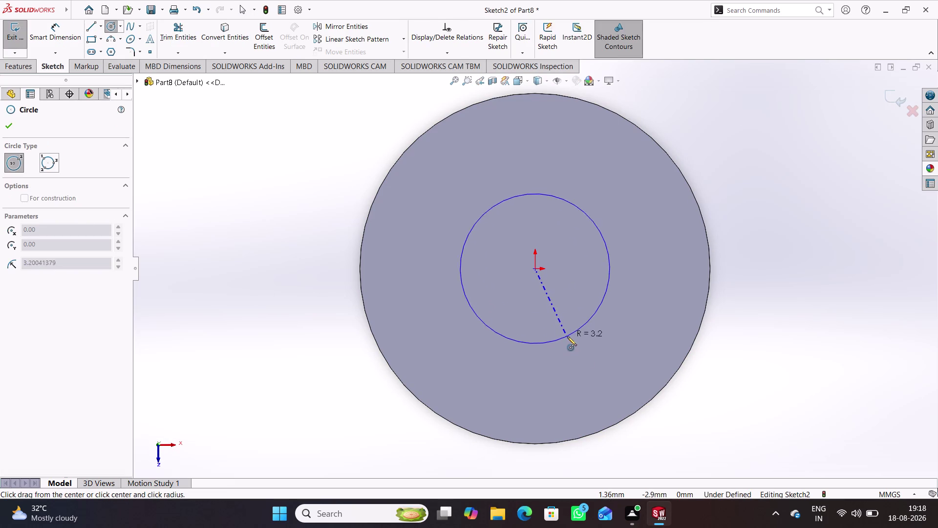
right_drag(711, 426, 733, 338)
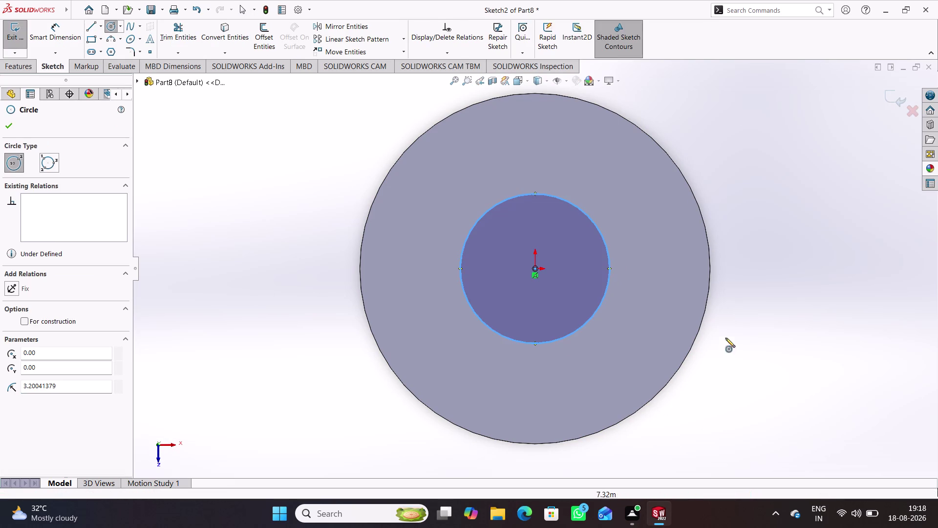
right_drag(745, 371, 730, 230)
click(606, 243)
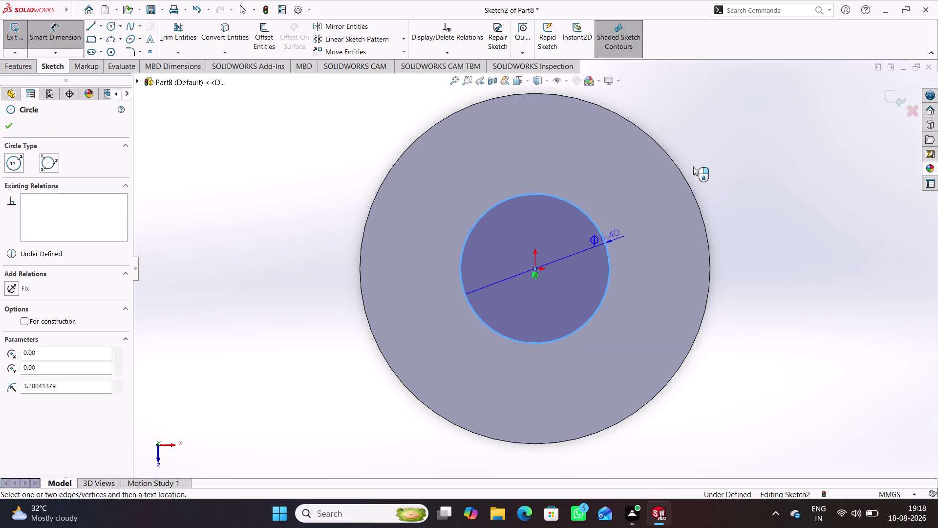
click(700, 162)
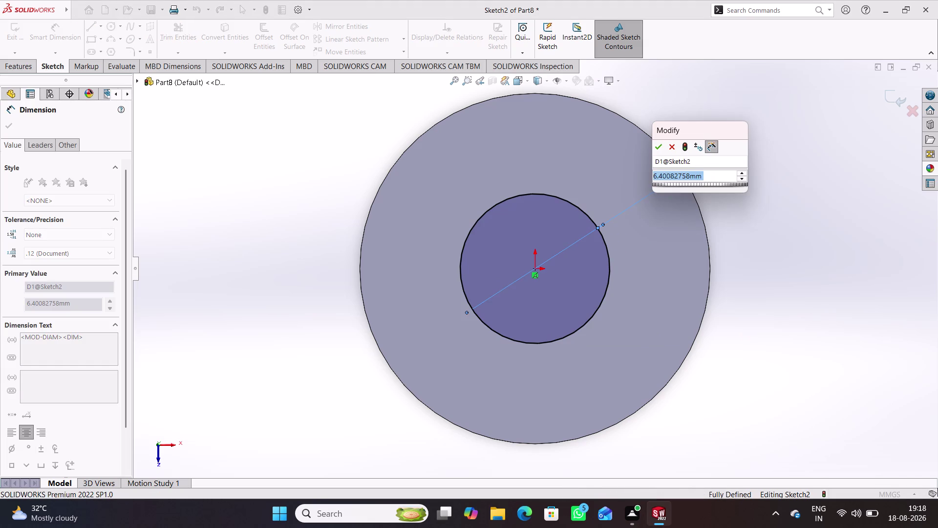
text(10)
key(Return)
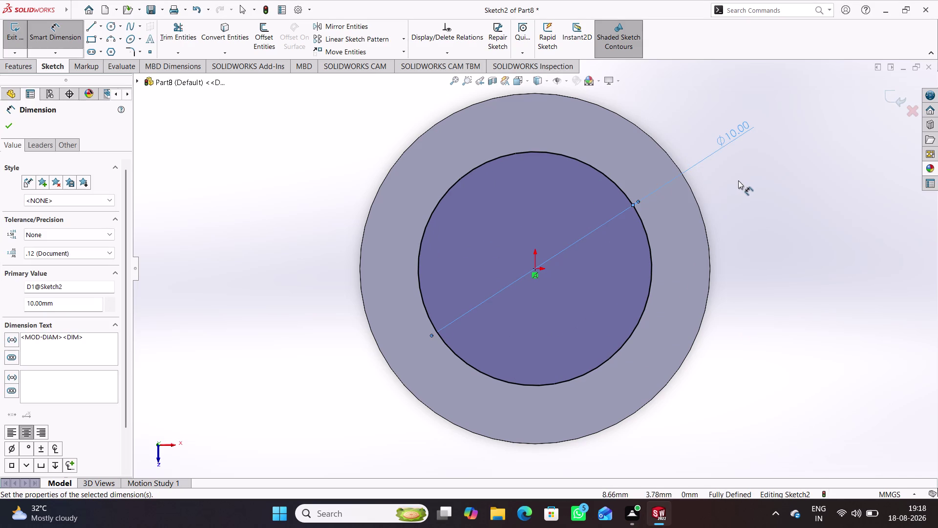
click(741, 181)
click(892, 96)
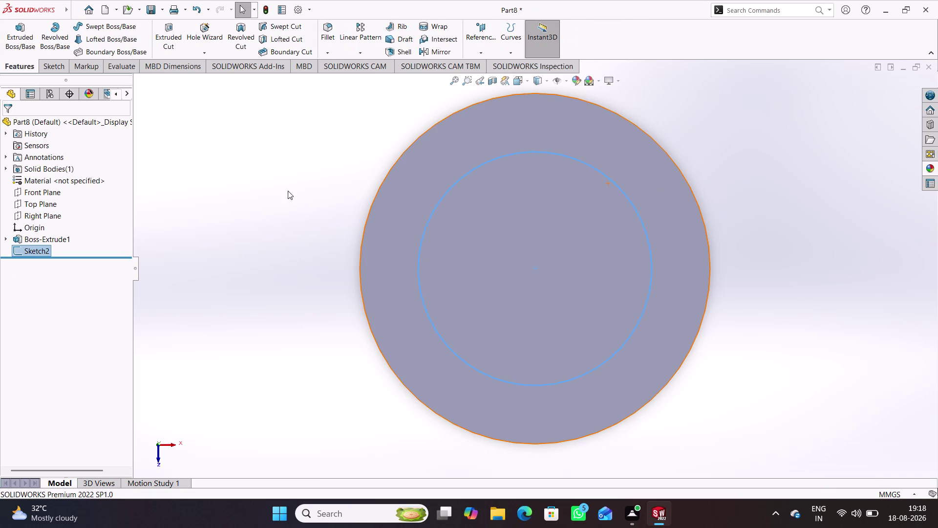
Extrude the 10 mm circle 43 mm into a shaft.
click(22, 38)
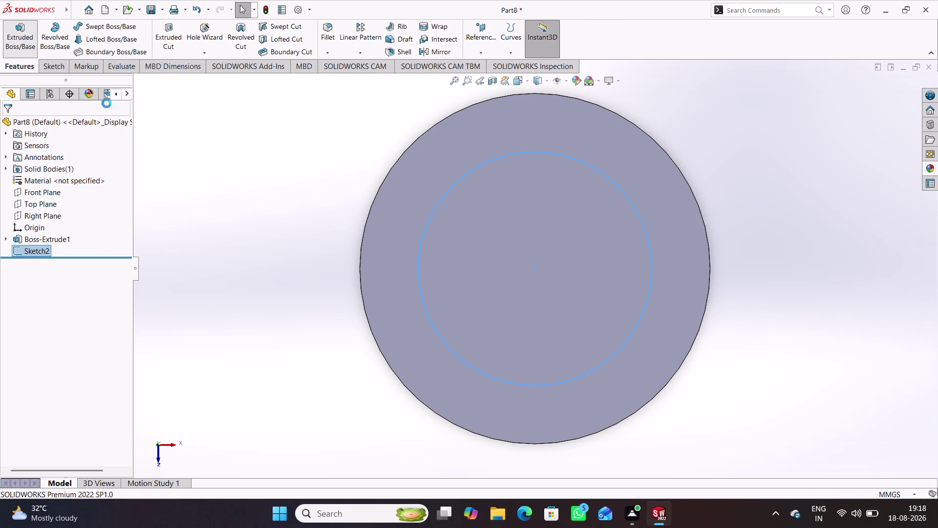
text(4)
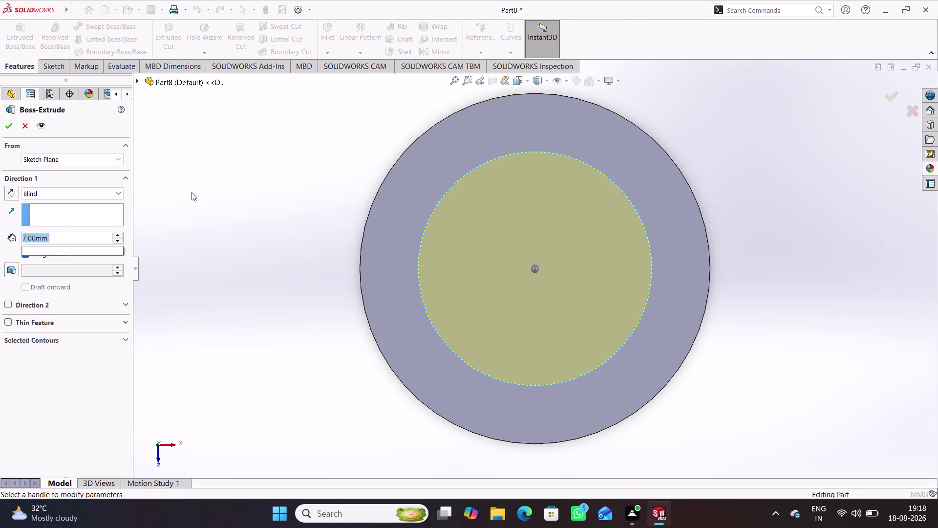
text(3)
key(Return)
key(Return)
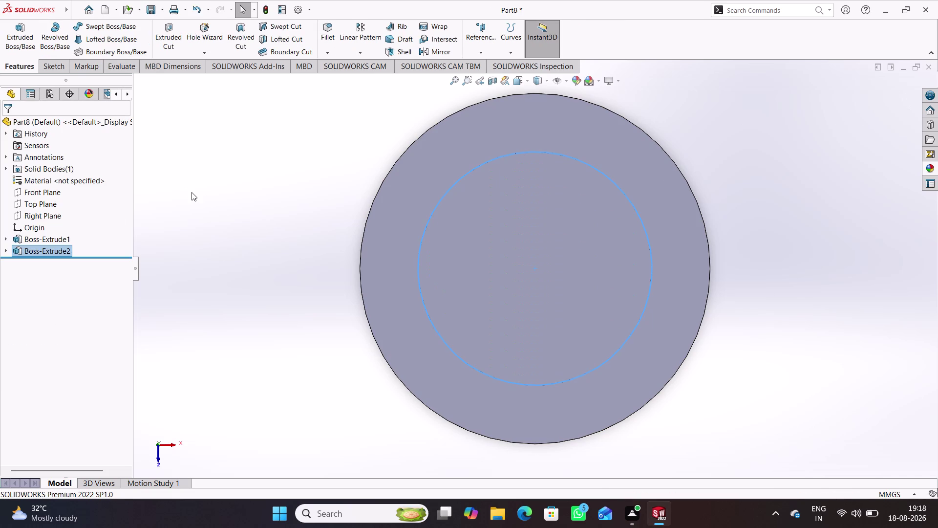
click(269, 305)
middle_drag(273, 296, 290, 196)
scroll(up, 3)
scroll(up, 3)
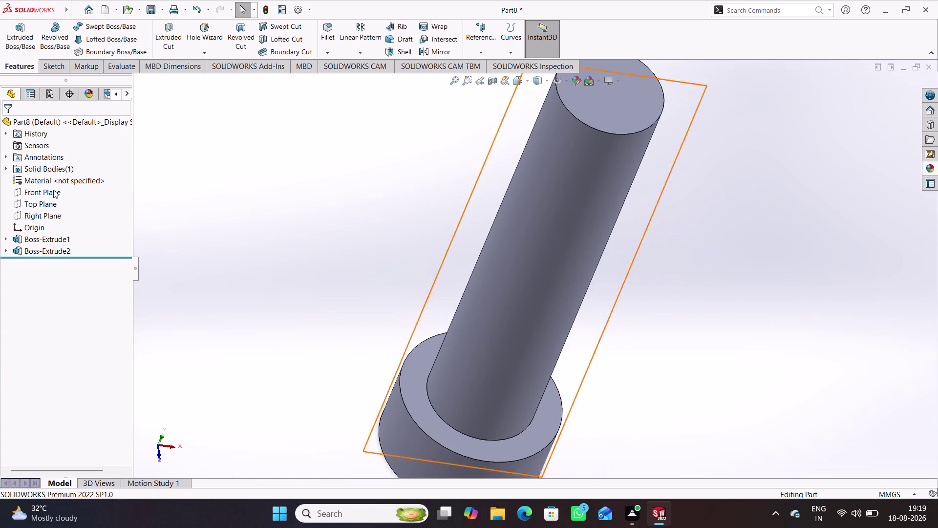
Open Edit Material for the part.
right_click(46, 184)
click(80, 191)
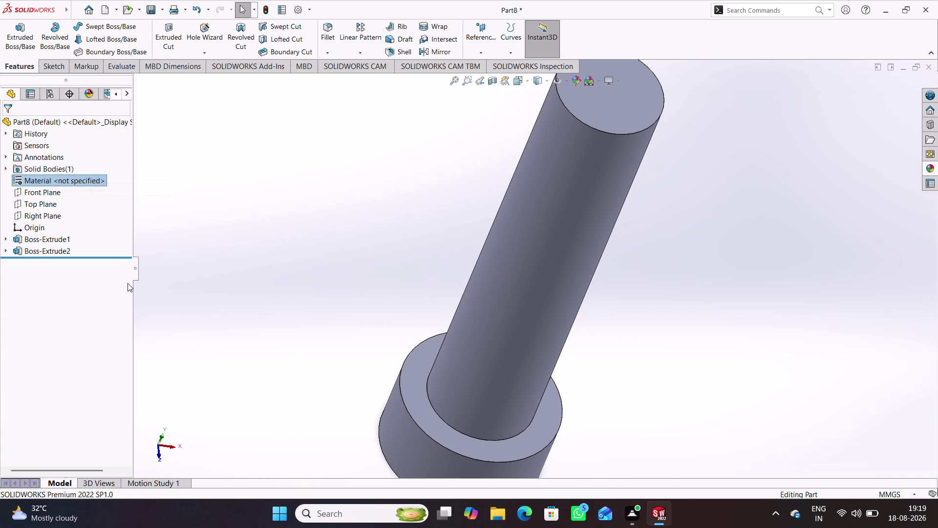
scroll(down, 3)
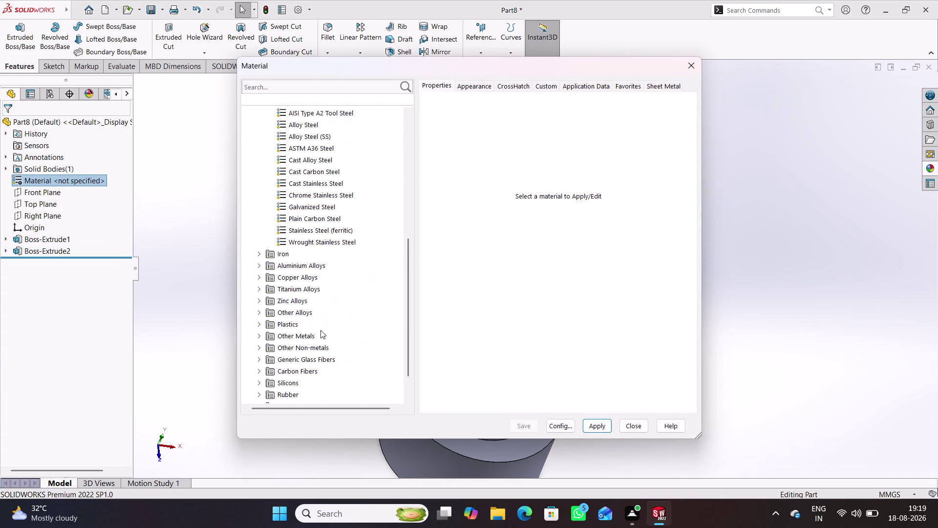
Browse Other Alloys and apply Monel(R) 400 as the part material.
click(302, 275)
click(302, 275)
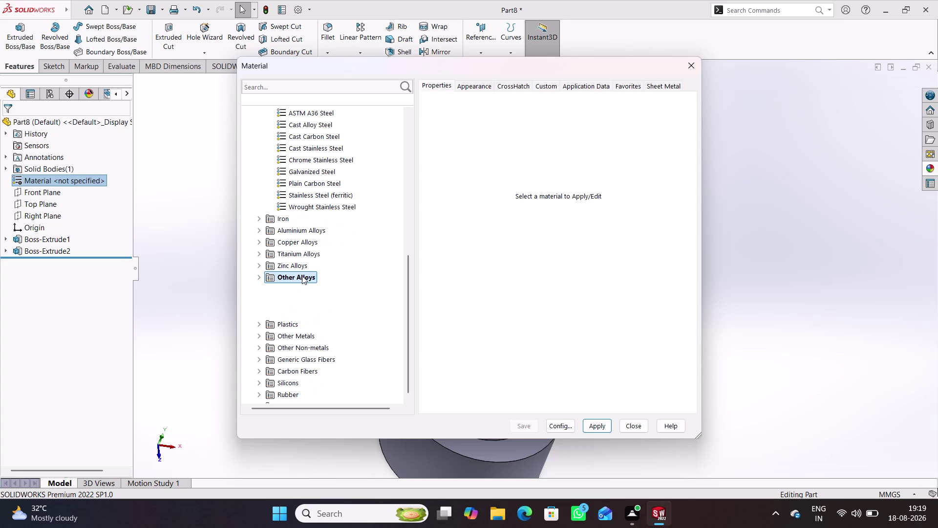
click(313, 293)
click(607, 430)
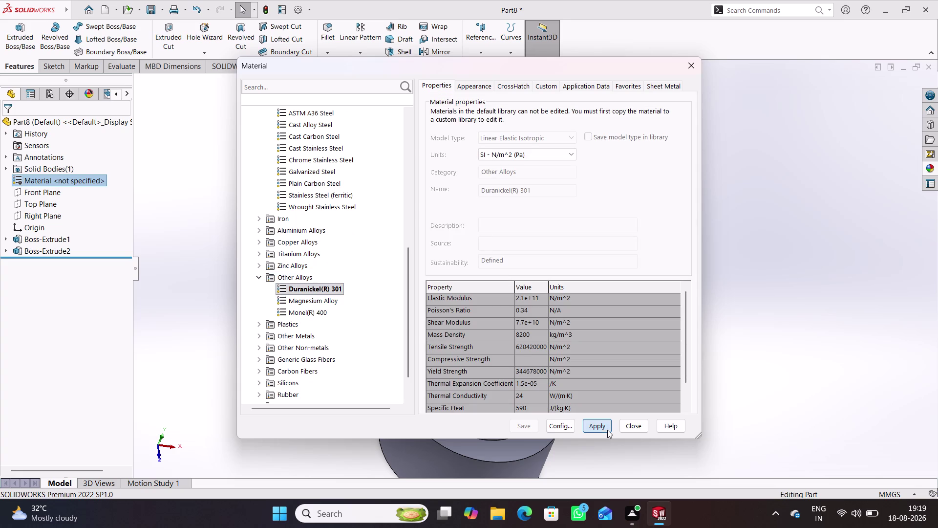
click(328, 301)
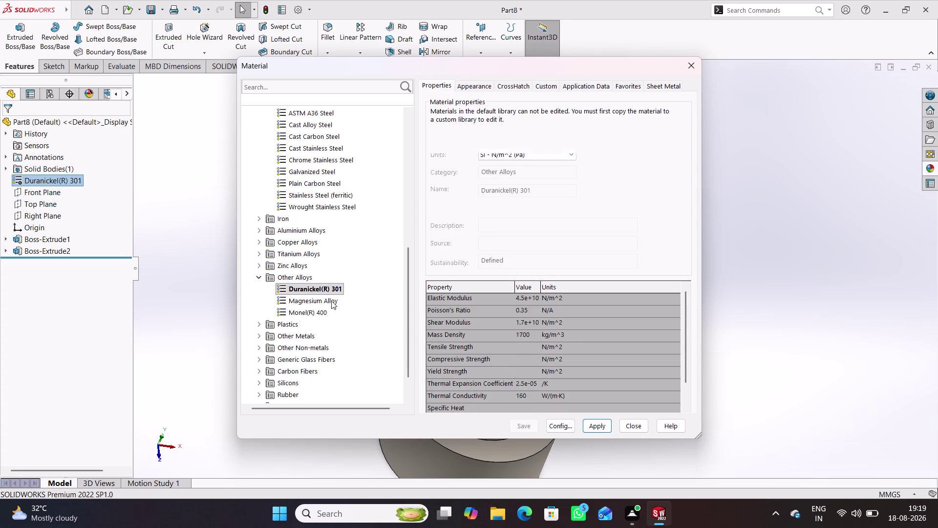
click(595, 425)
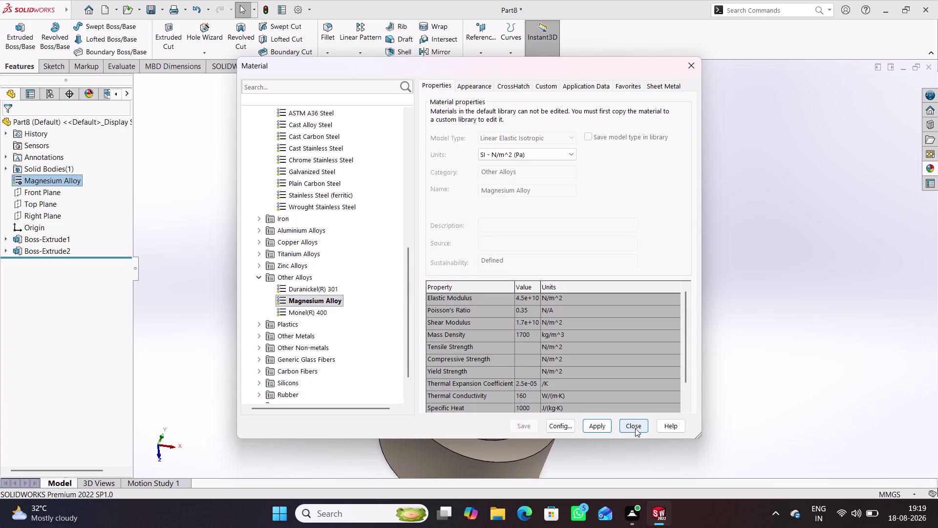
click(326, 308)
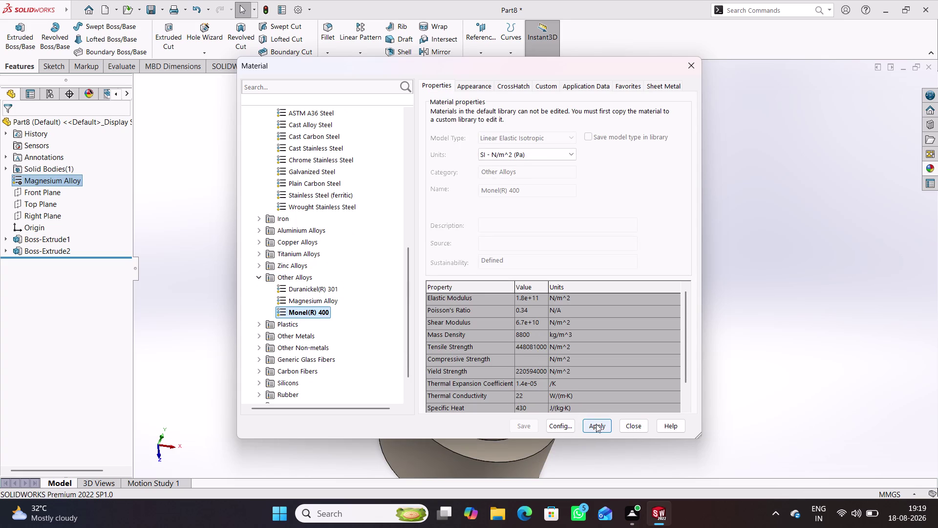
click(596, 423)
click(637, 426)
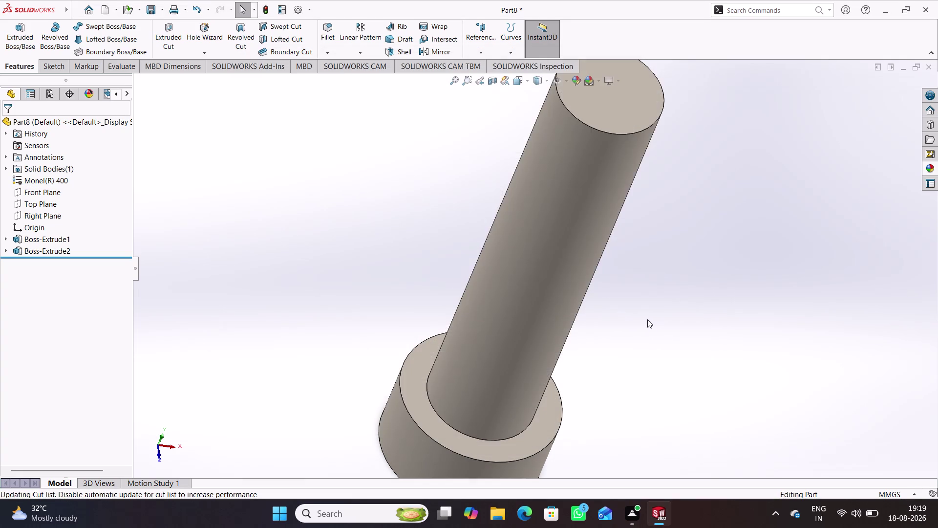
click(575, 80)
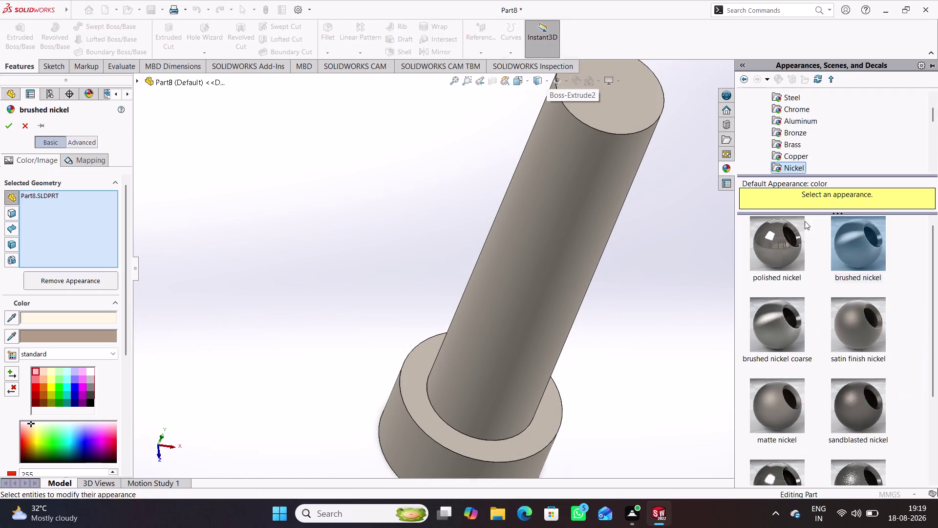
Replace a trial nickel finish with polished copper and save the part.
drag(783, 246, 577, 247)
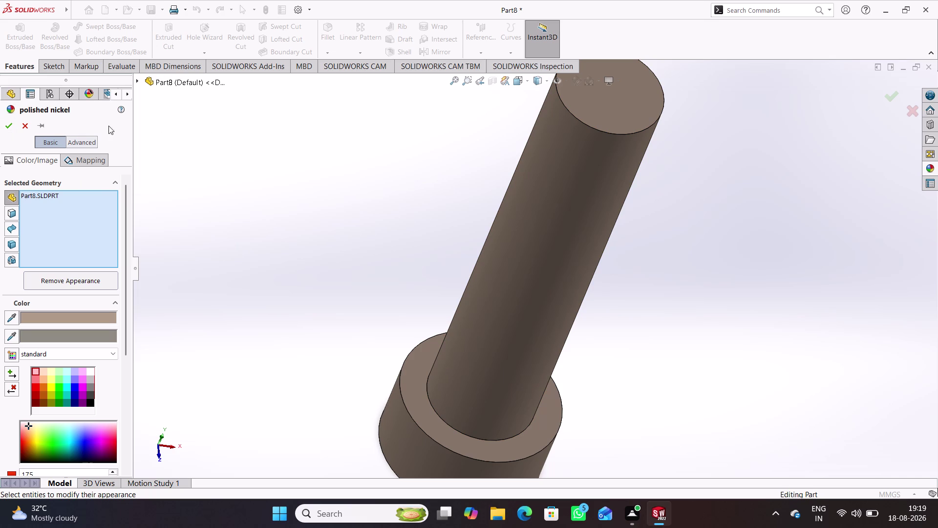
click(23, 128)
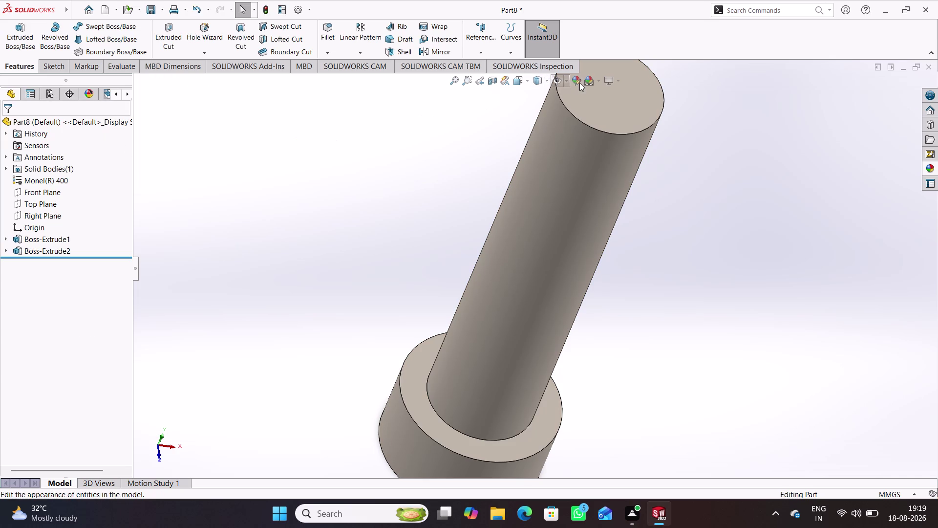
click(581, 82)
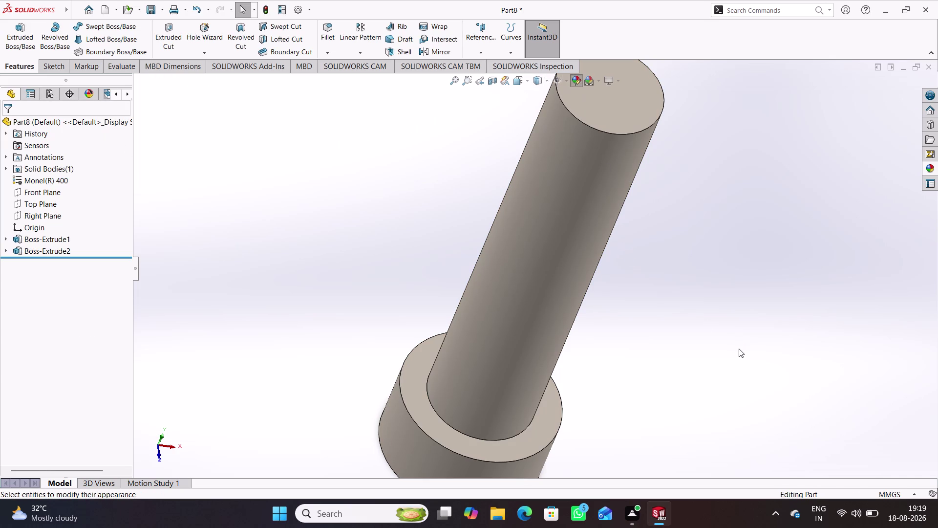
click(788, 155)
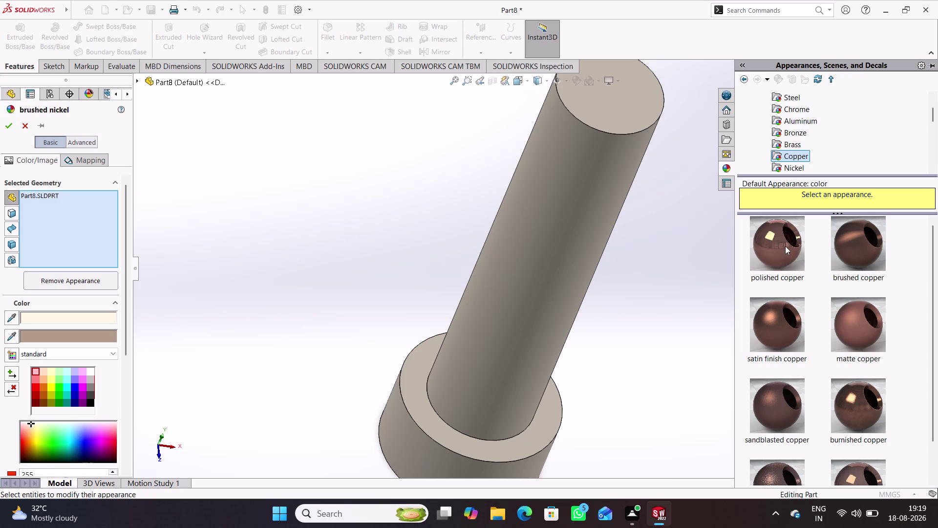
drag(784, 243, 514, 233)
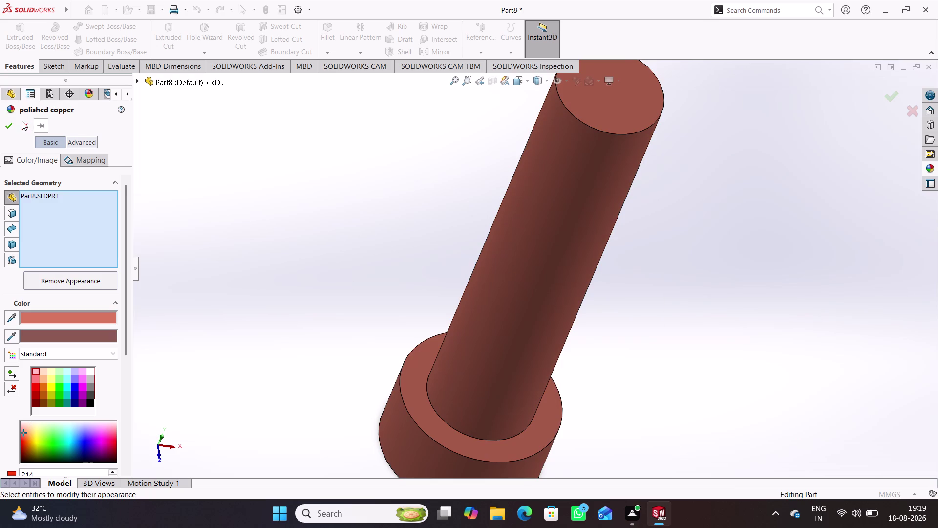
click(11, 122)
middle_drag(653, 228, 537, 271)
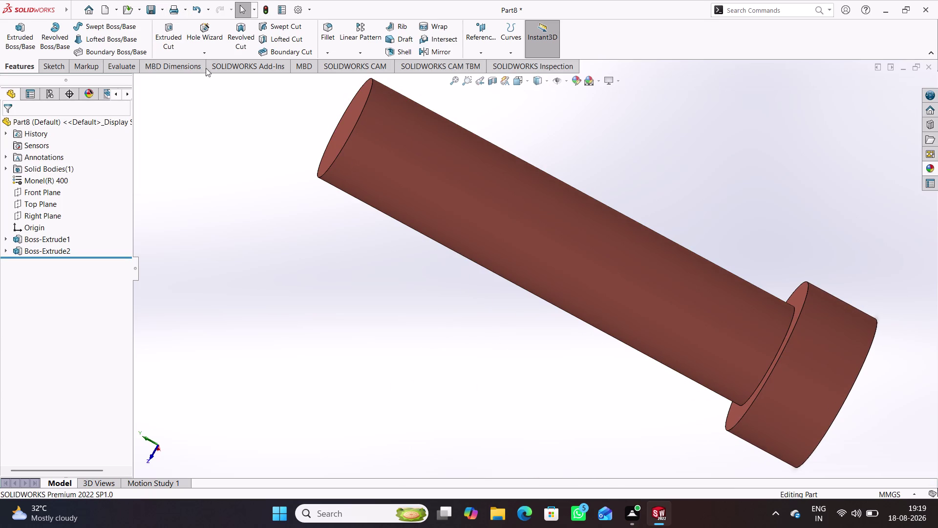
key(ctrl+s)
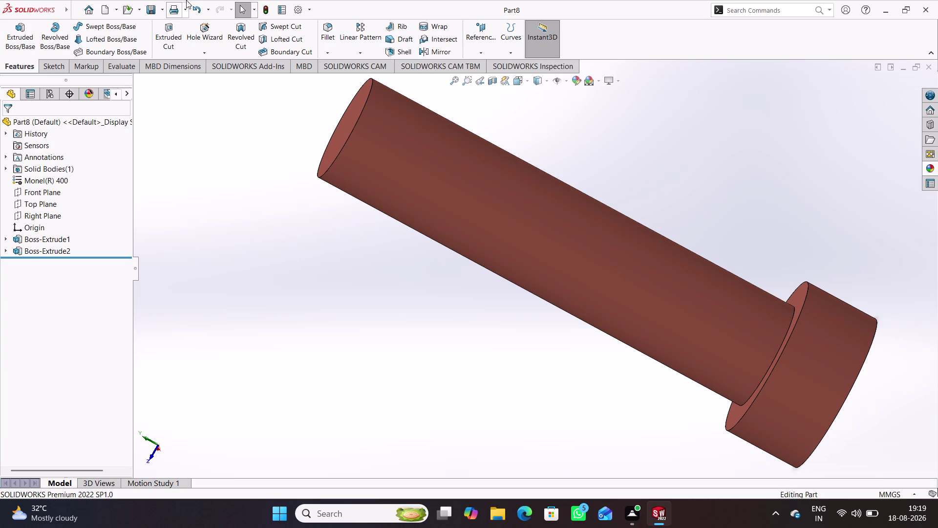
Use Save As and select the existing Part8 file name to replace it.
click(182, 9)
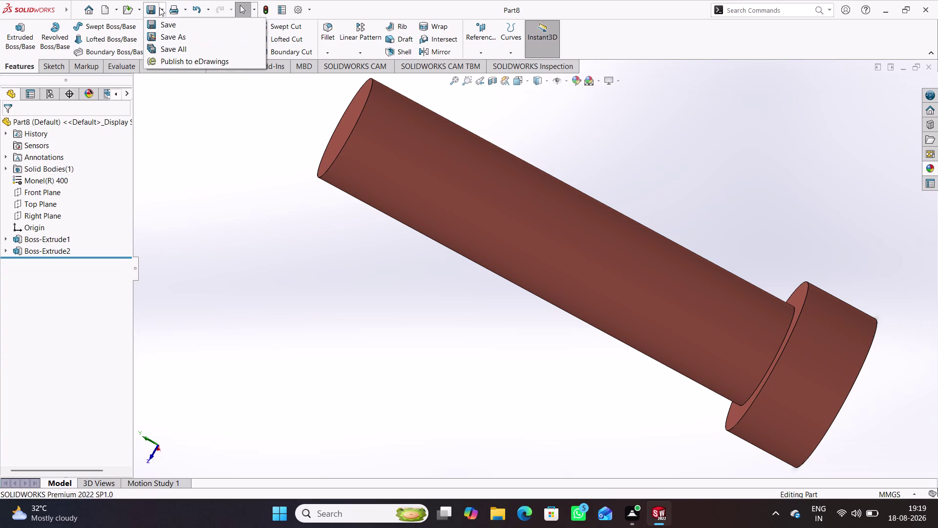
click(169, 34)
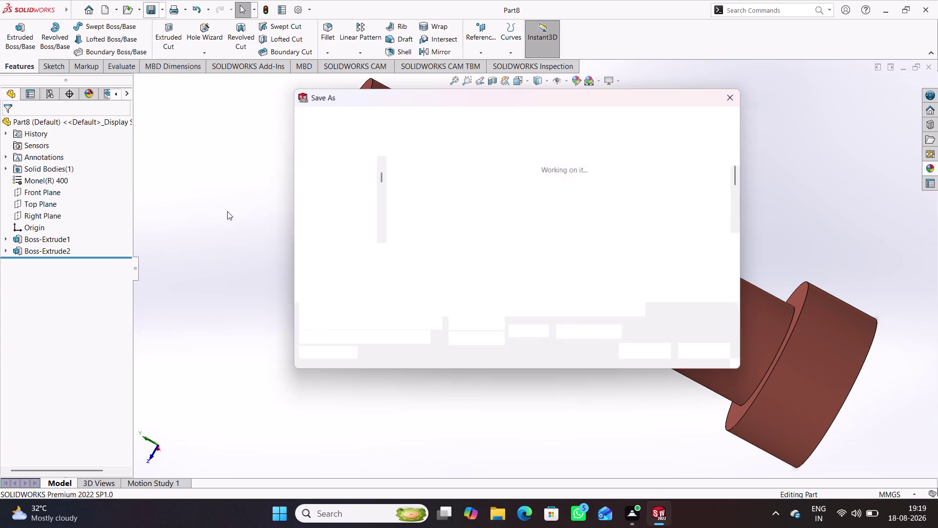
scroll(up, 3)
scroll(down, 3)
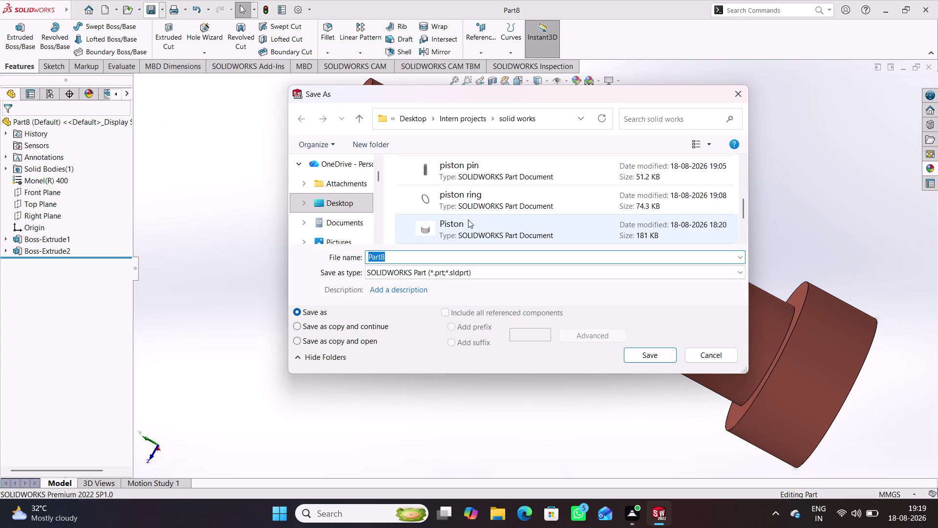
scroll(down, 3)
scroll(up, 3)
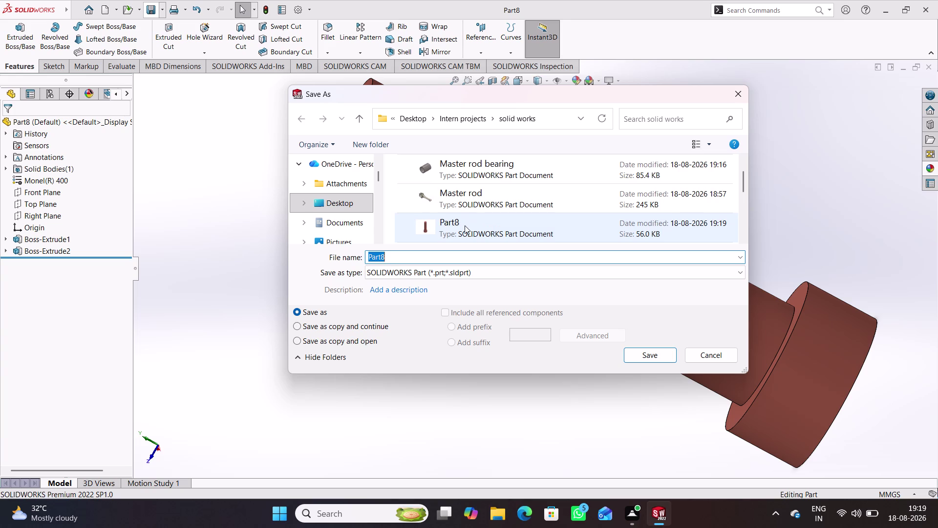
click(465, 225)
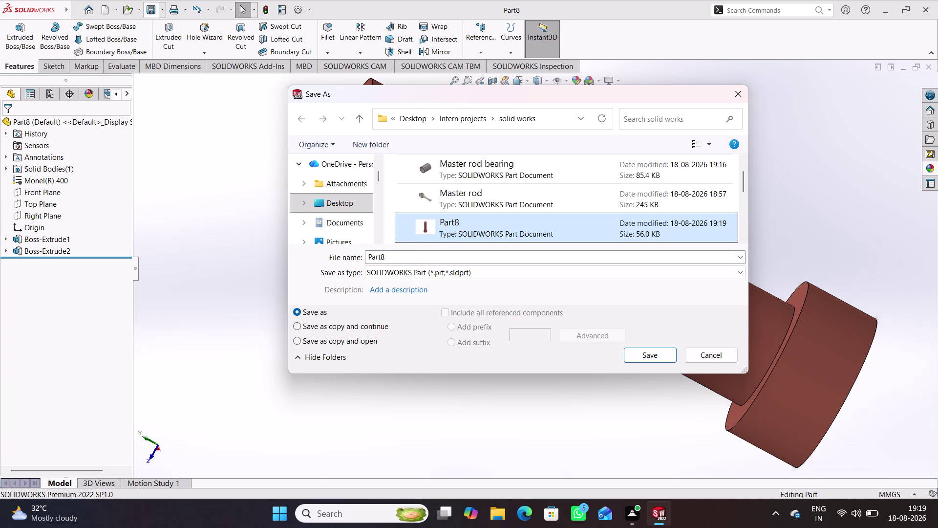
drag(412, 258, 357, 261)
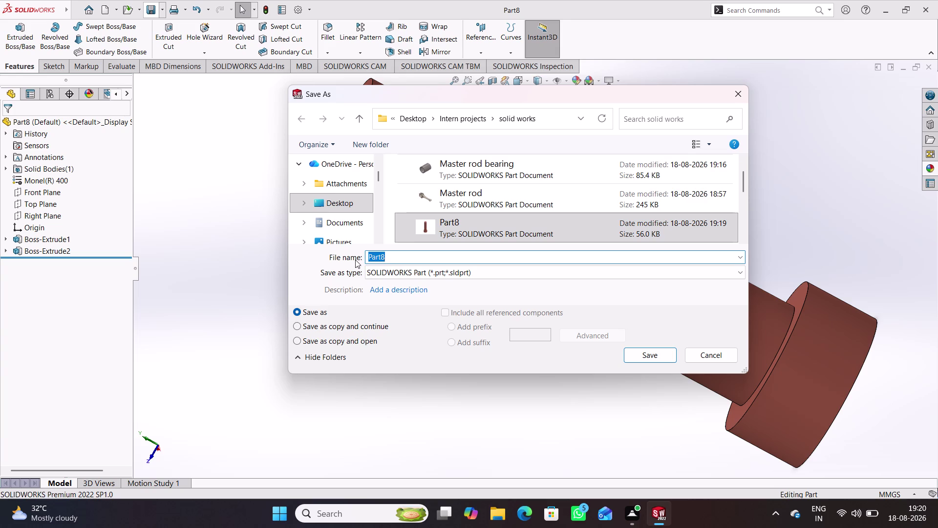
Save the part under the name 'Link pin'.
text(L)
text(ink)
key(space)
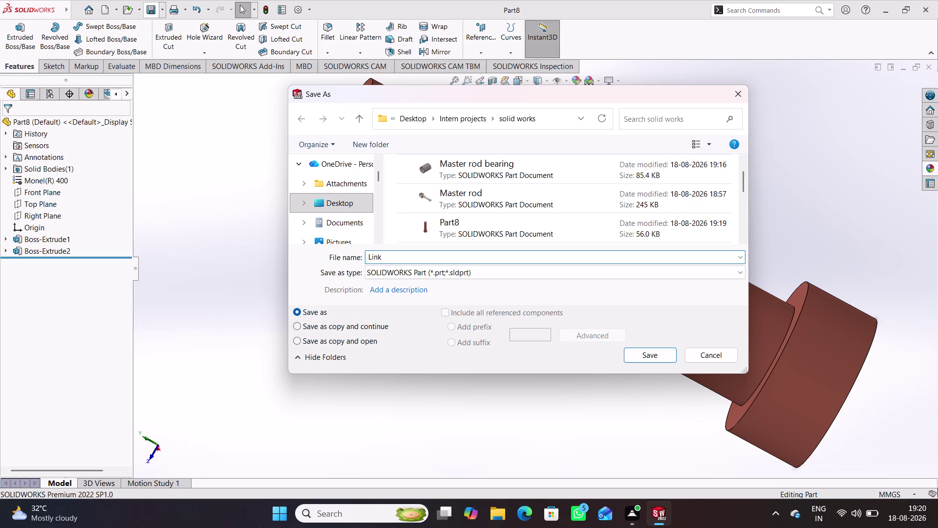
text(pin)
key(Return)
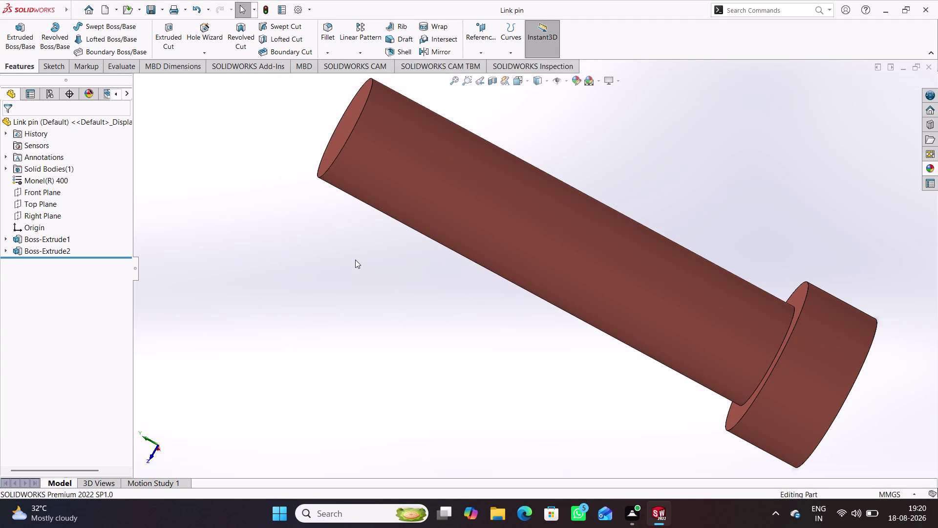
key(ctrl+s)
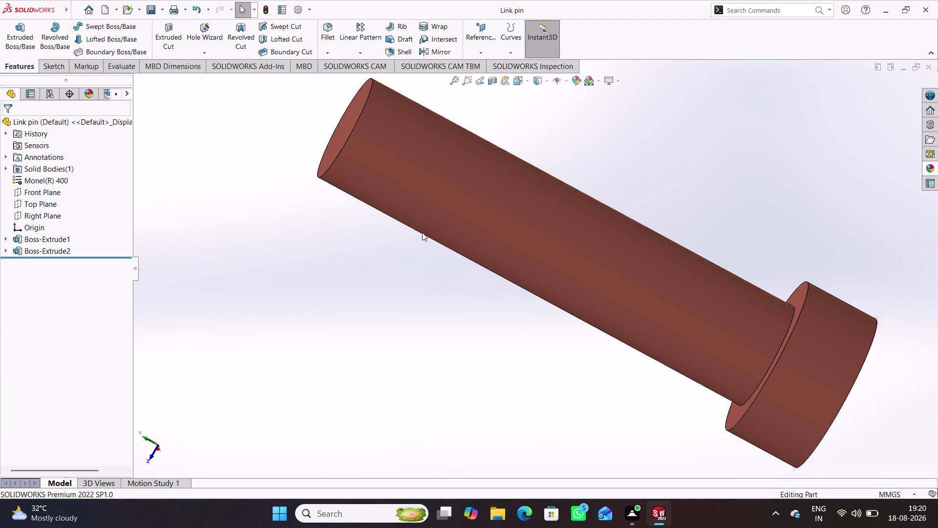